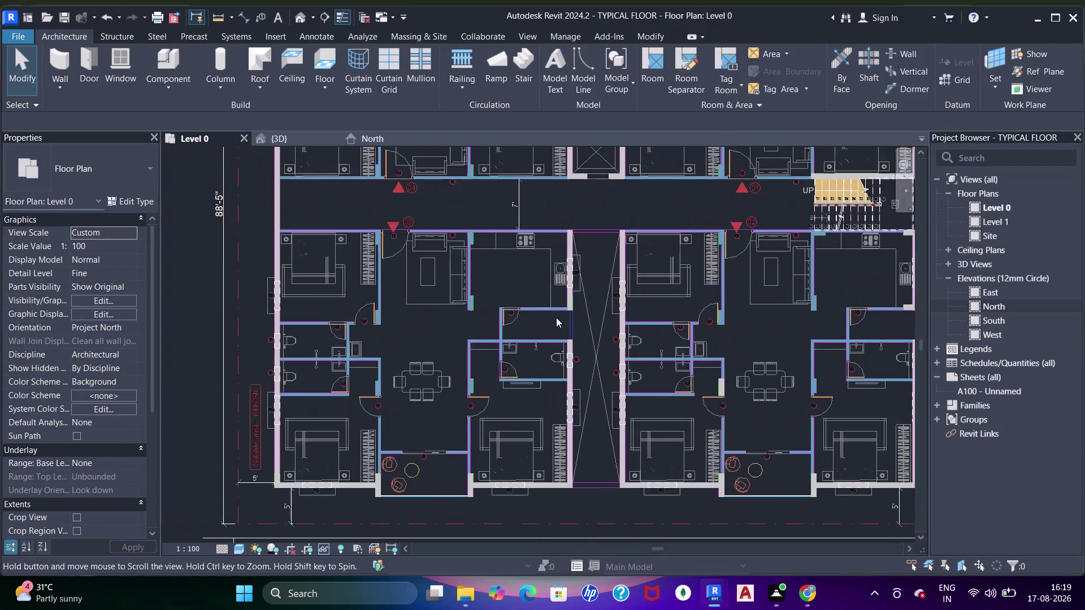
Start a Generic 1000mm toposolid boundary sketch on Level 0 for the strip below the typical floor.
scroll(down, 3)
middle_drag(544, 289, 551, 199)
middle_drag(490, 411, 525, 344)
scroll(up, 3)
middle_drag(518, 357, 560, 335)
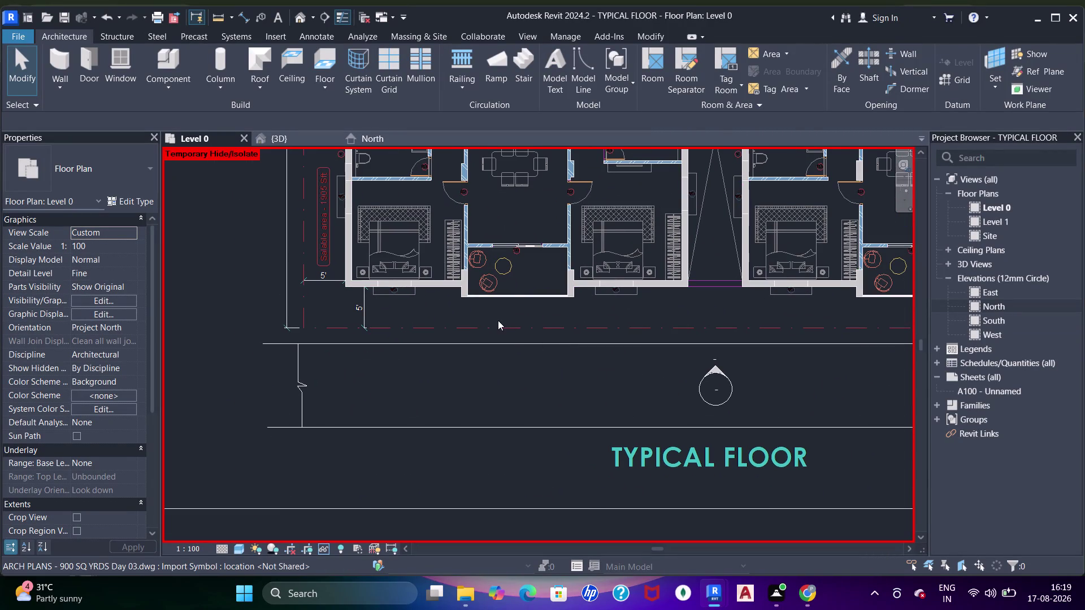
middle_drag(469, 303, 469, 320)
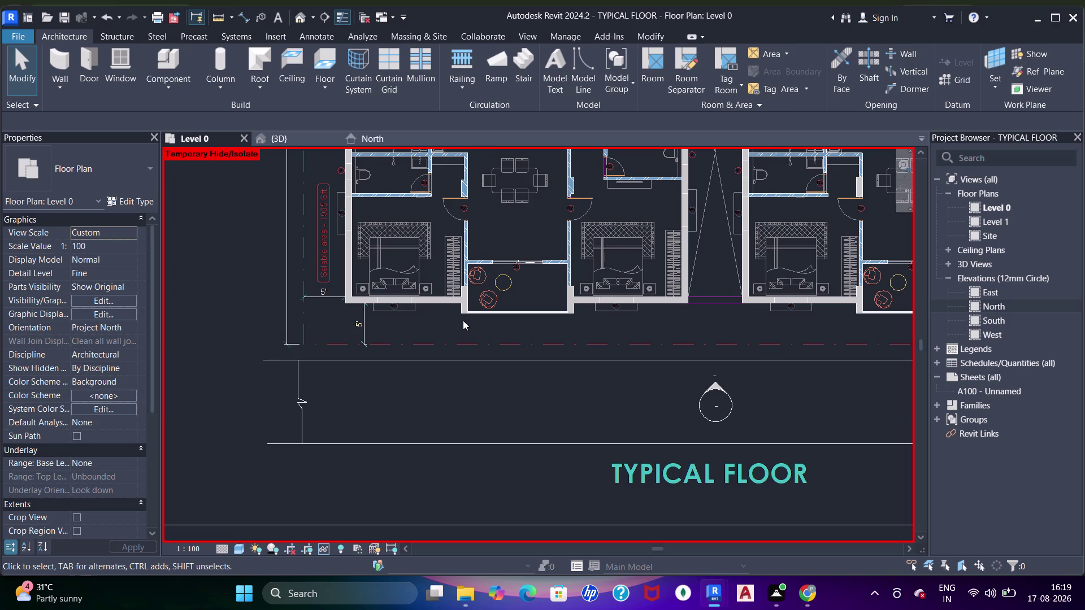
middle_drag(463, 320, 475, 314)
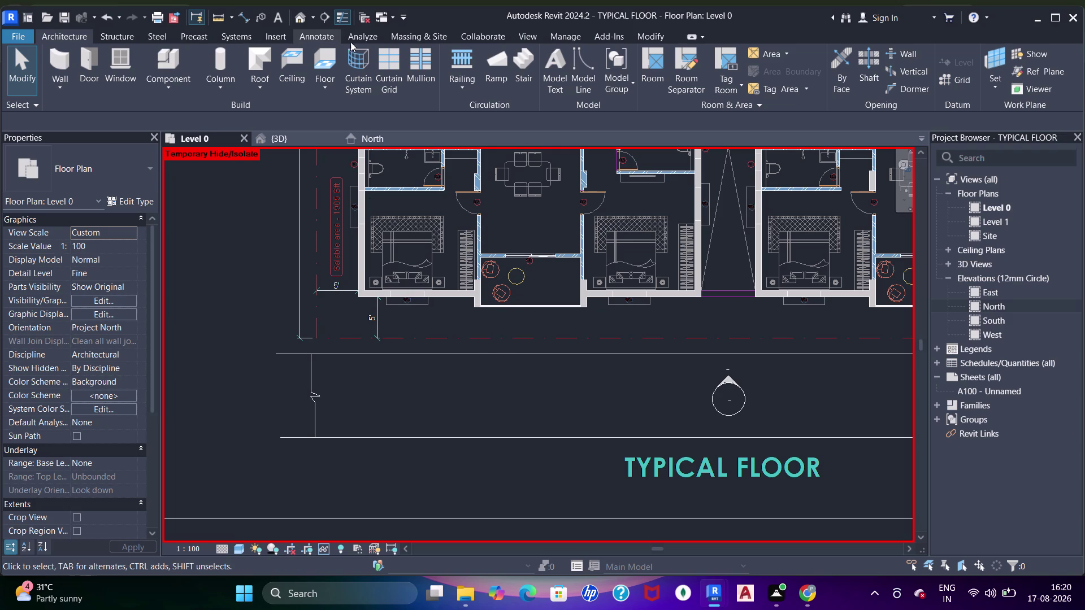
click(418, 37)
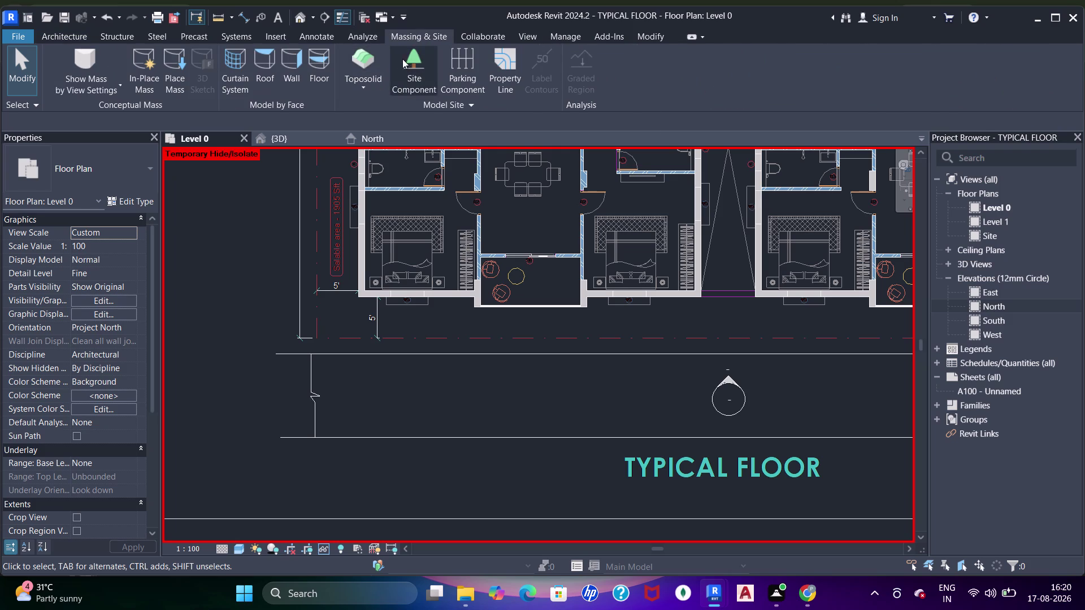
click(370, 61)
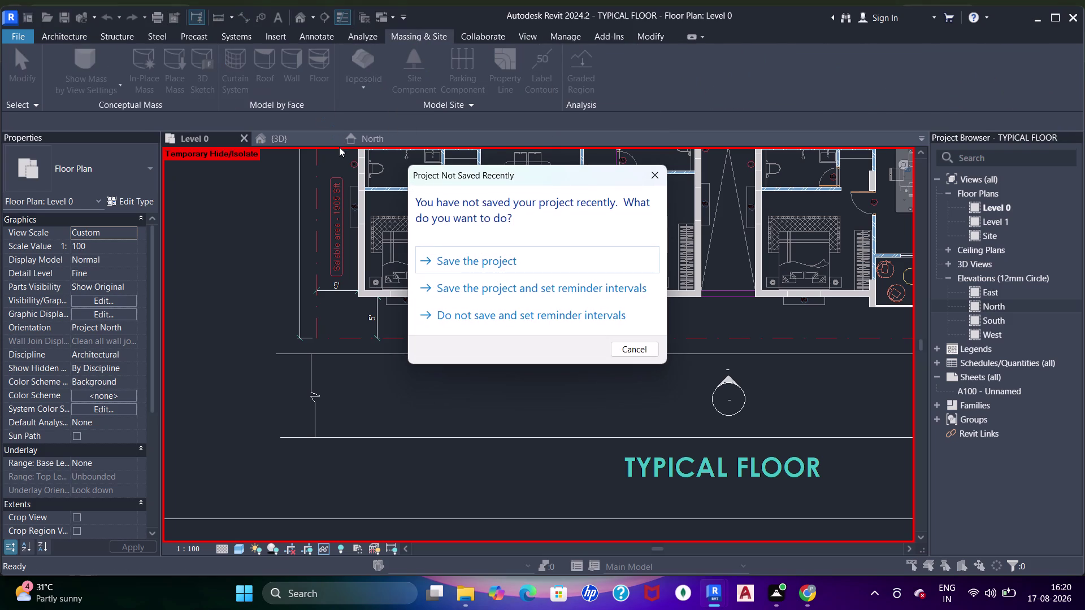
click(456, 266)
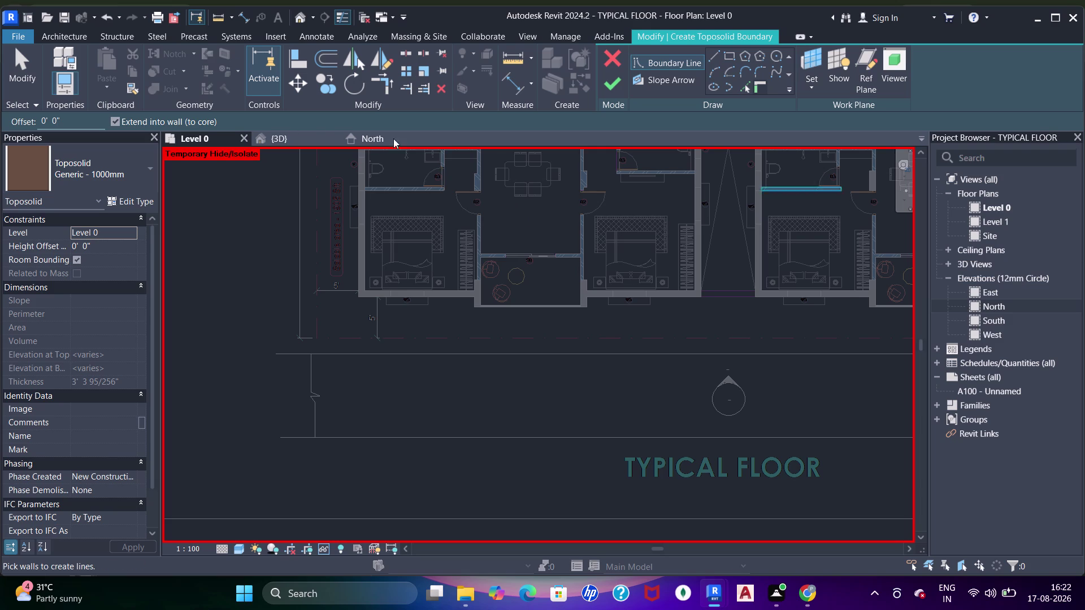
click(120, 195)
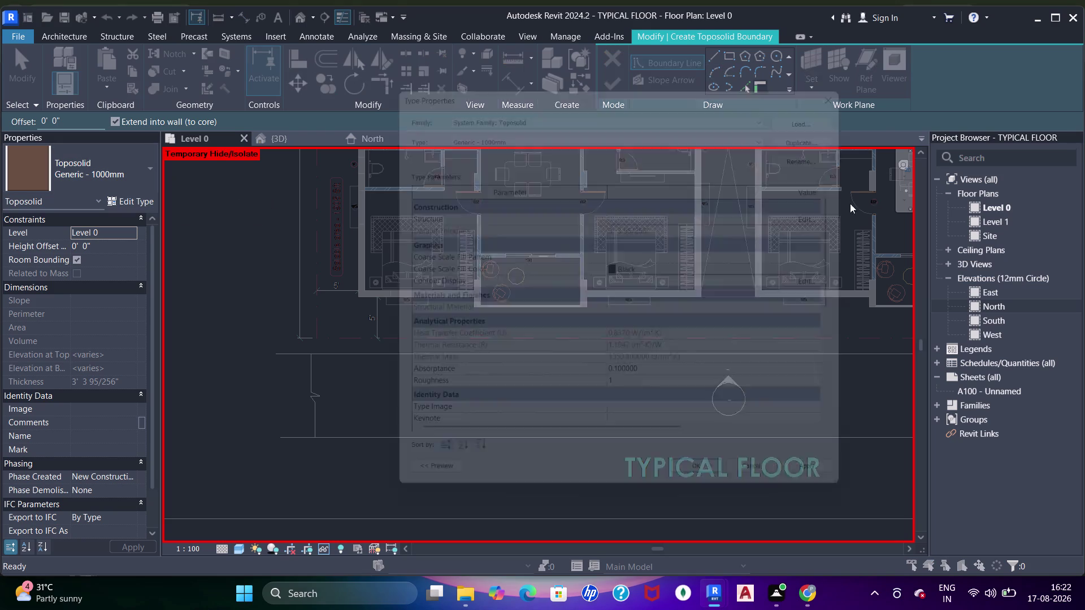
Set the toposolid Earth material's graphics shading colour to black.
drag(623, 262, 622, 268)
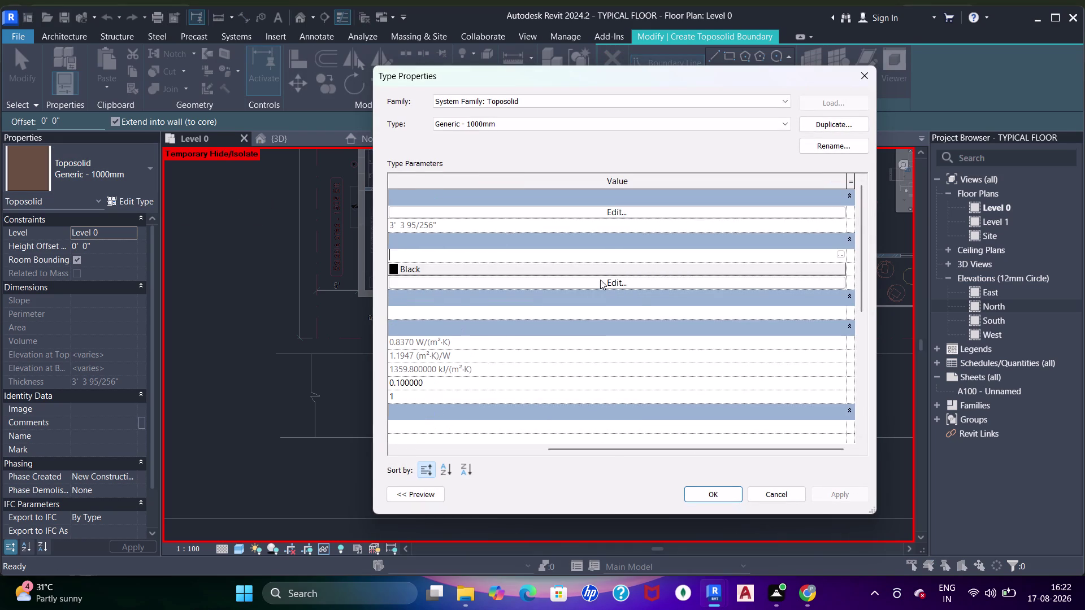
click(621, 213)
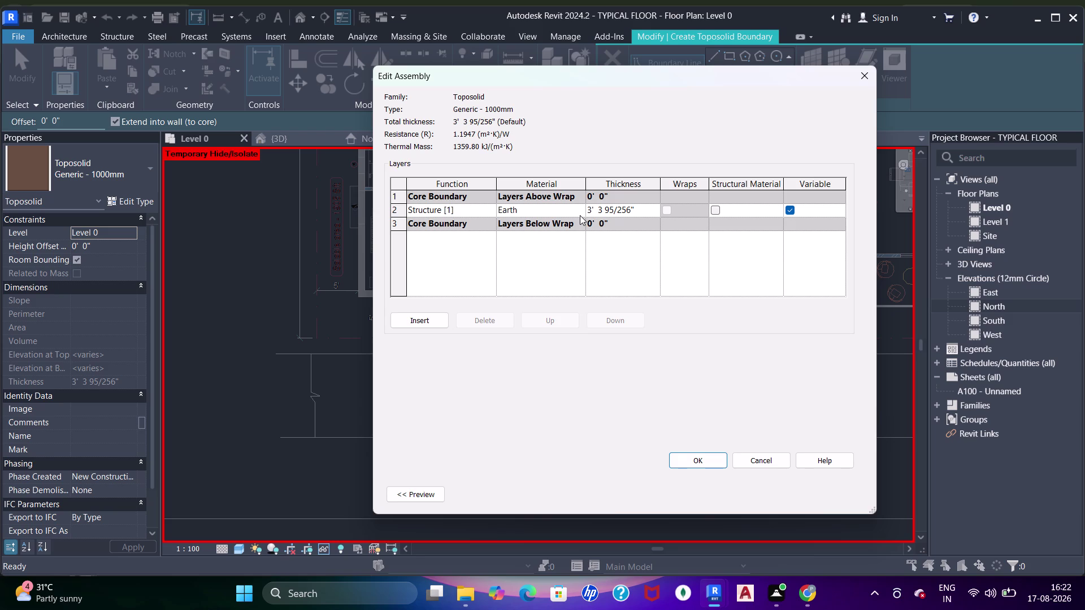
click(580, 215)
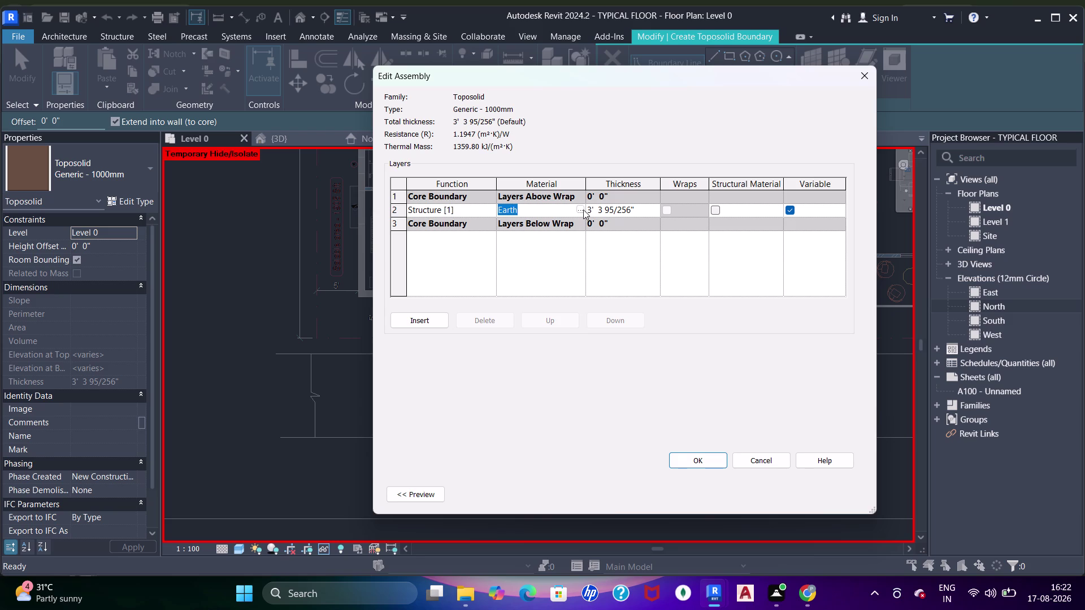
click(583, 210)
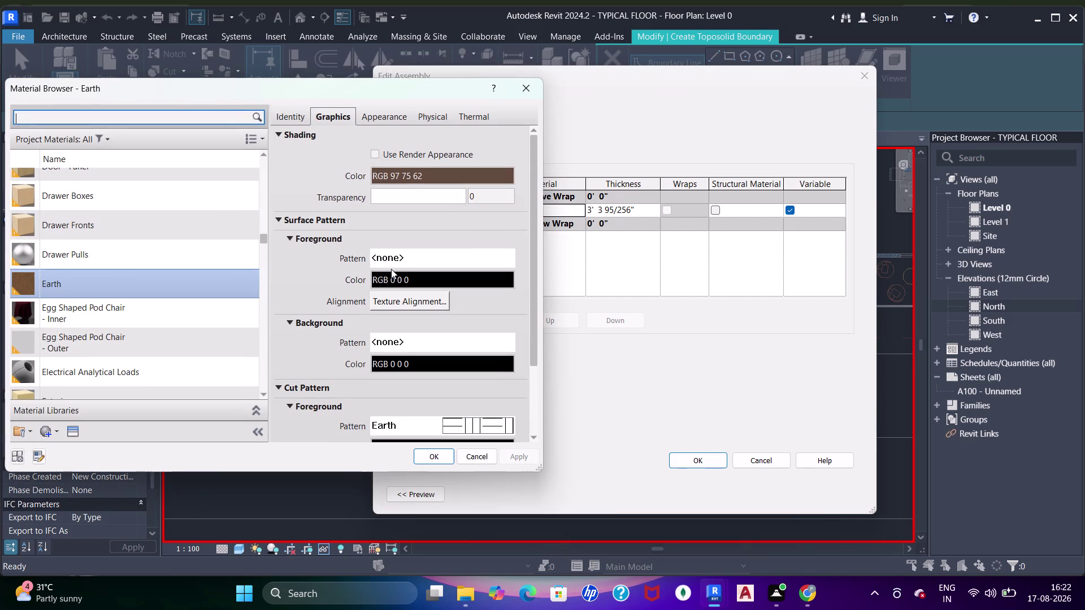
click(403, 177)
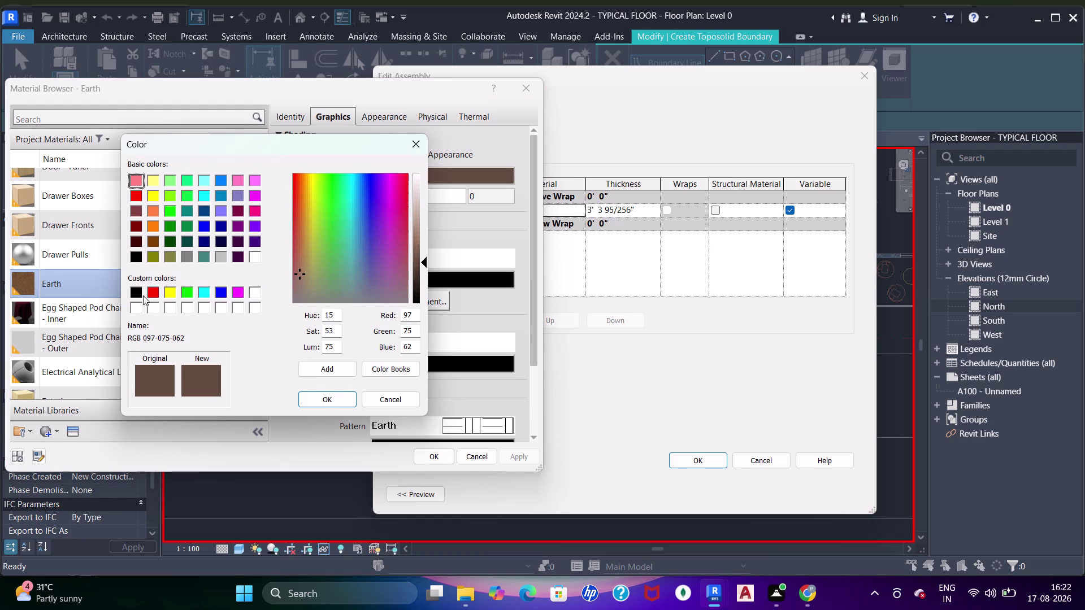
click(140, 292)
drag(320, 400, 317, 384)
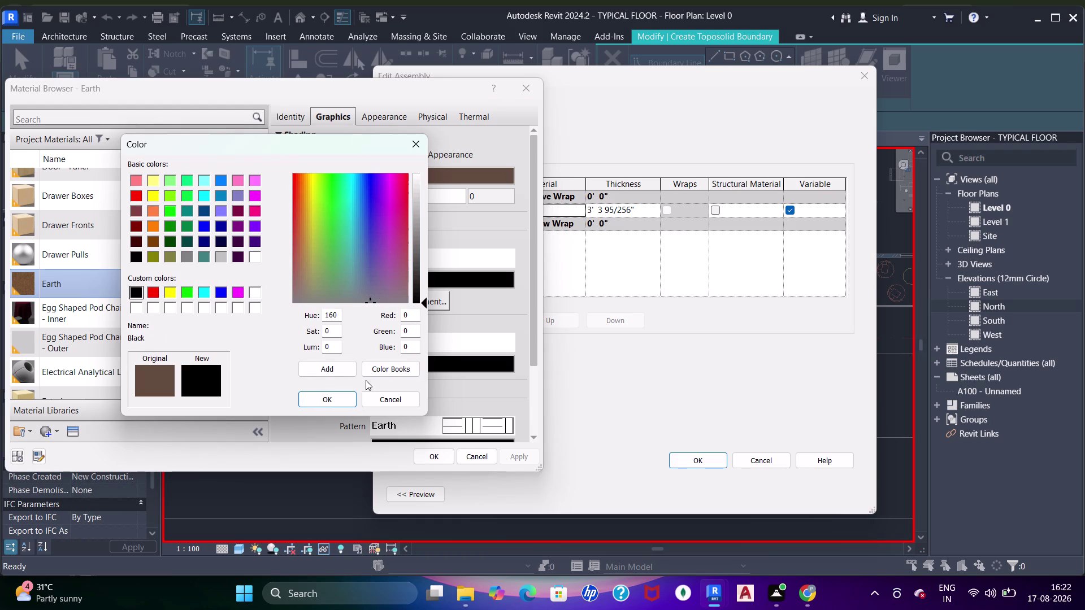
drag(344, 406, 345, 402)
scroll(down, 3)
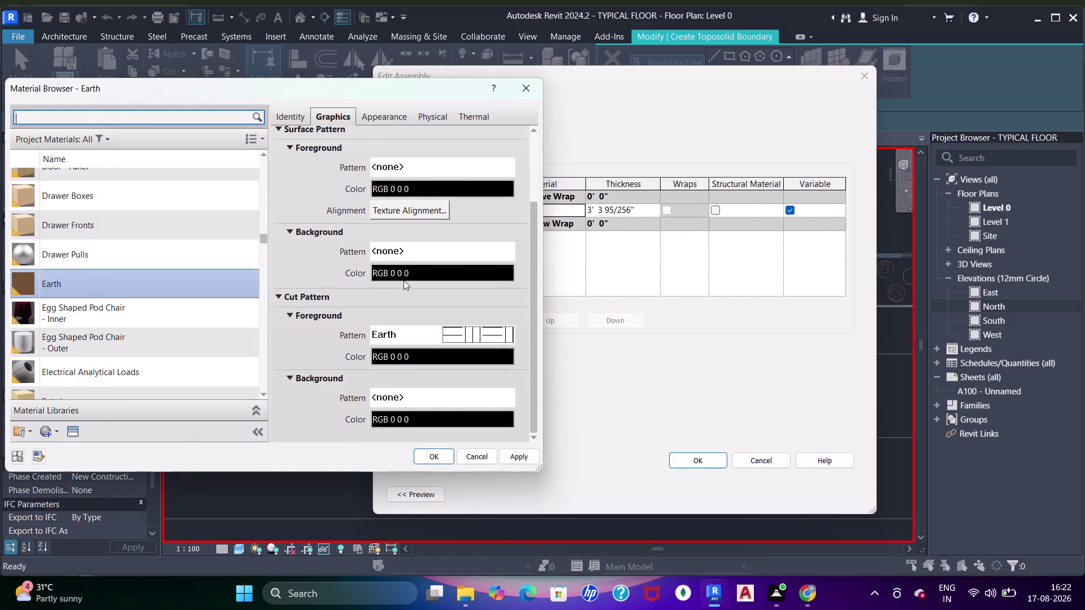
scroll(up, 3)
Set Earth's appearance colour to black and apply the changes through all dialogs.
click(391, 123)
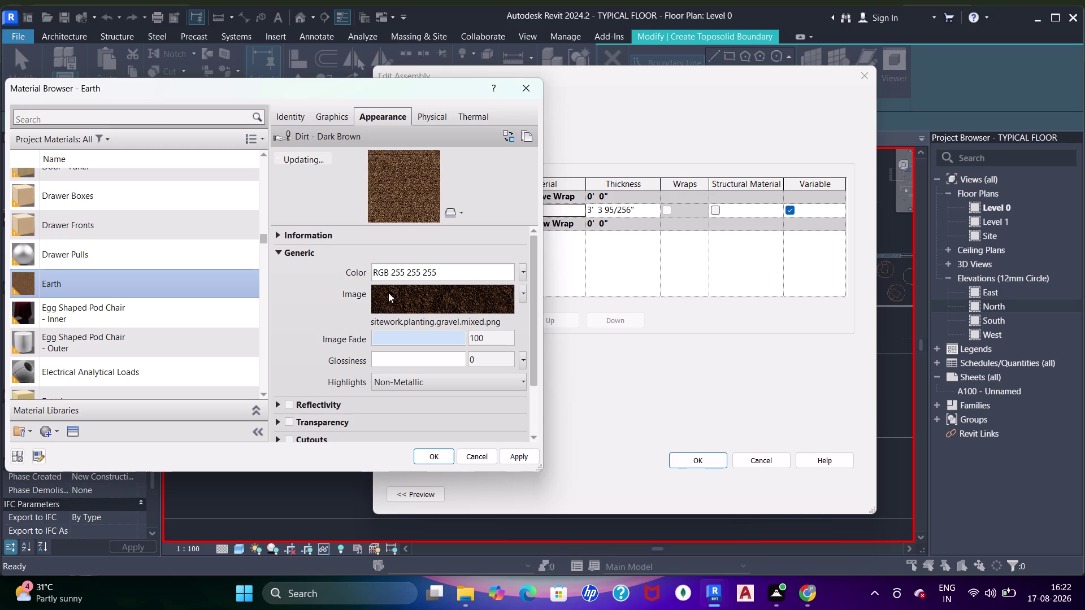
click(385, 277)
click(139, 291)
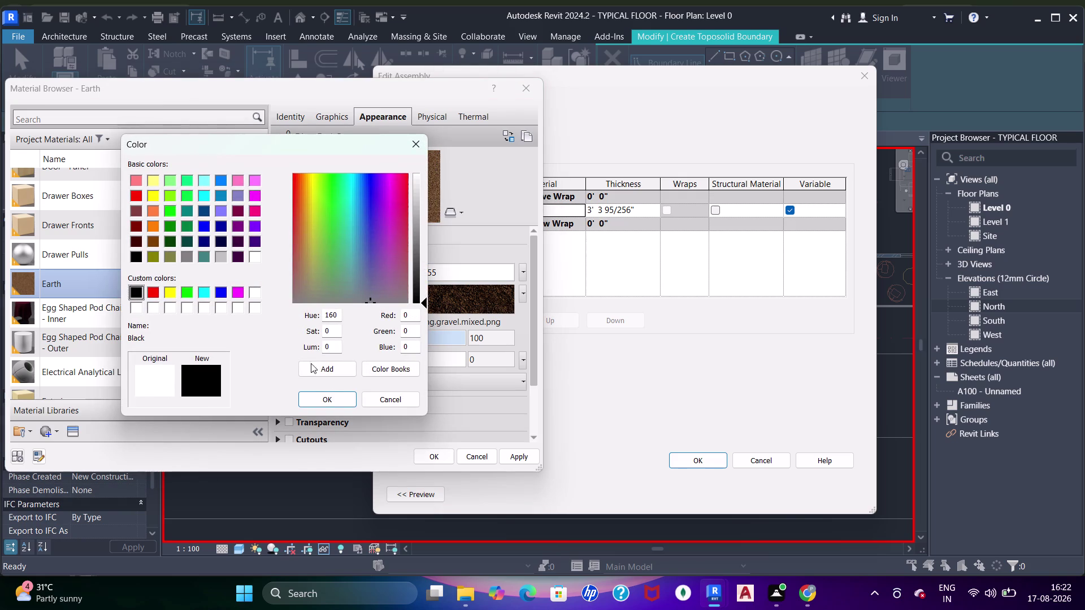
click(330, 400)
click(508, 457)
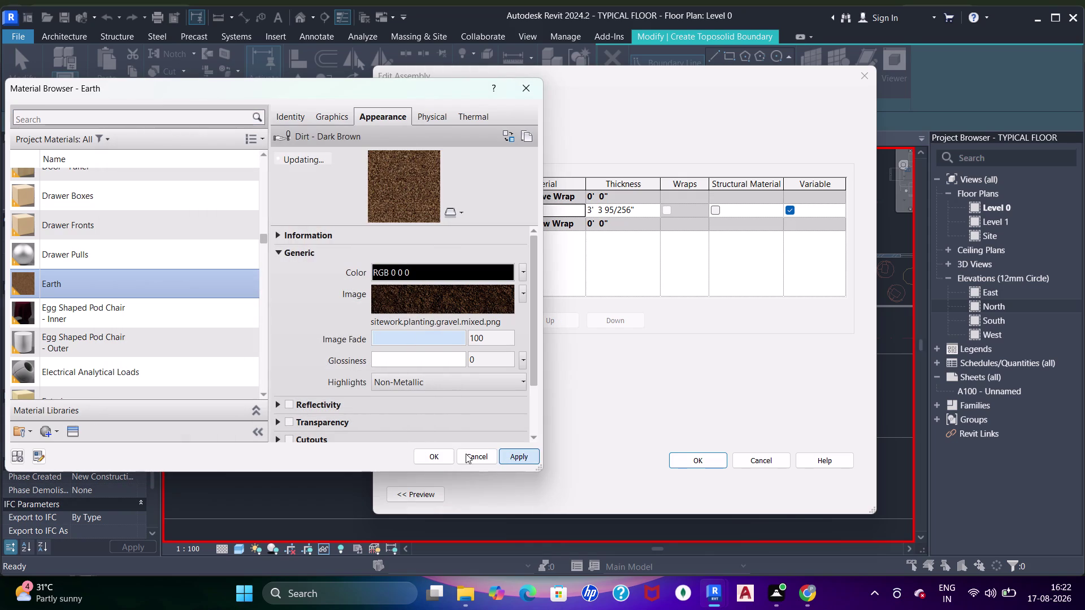
click(447, 457)
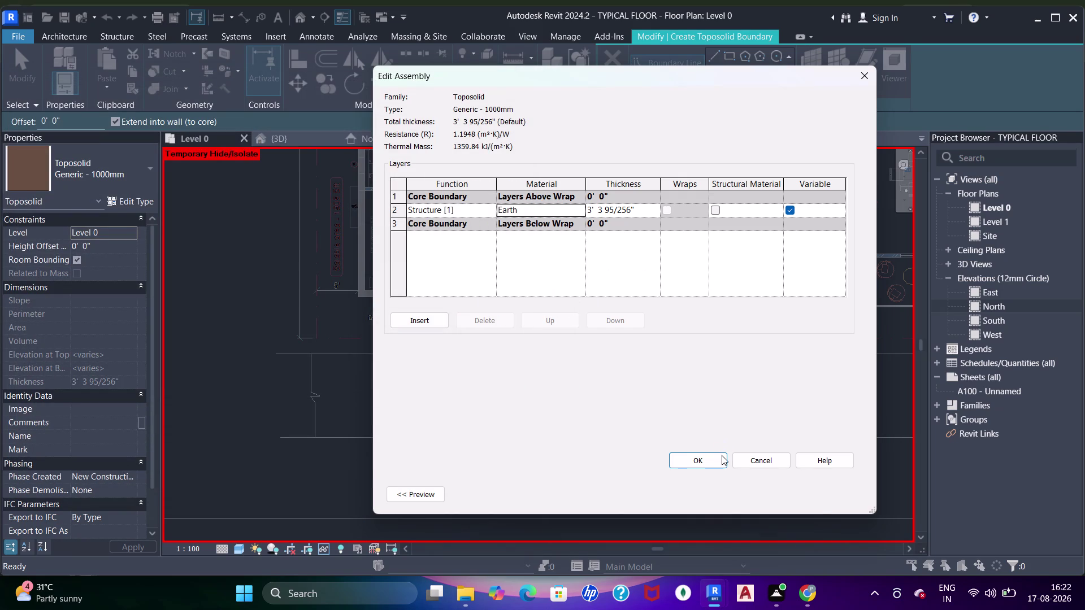
click(714, 461)
click(834, 497)
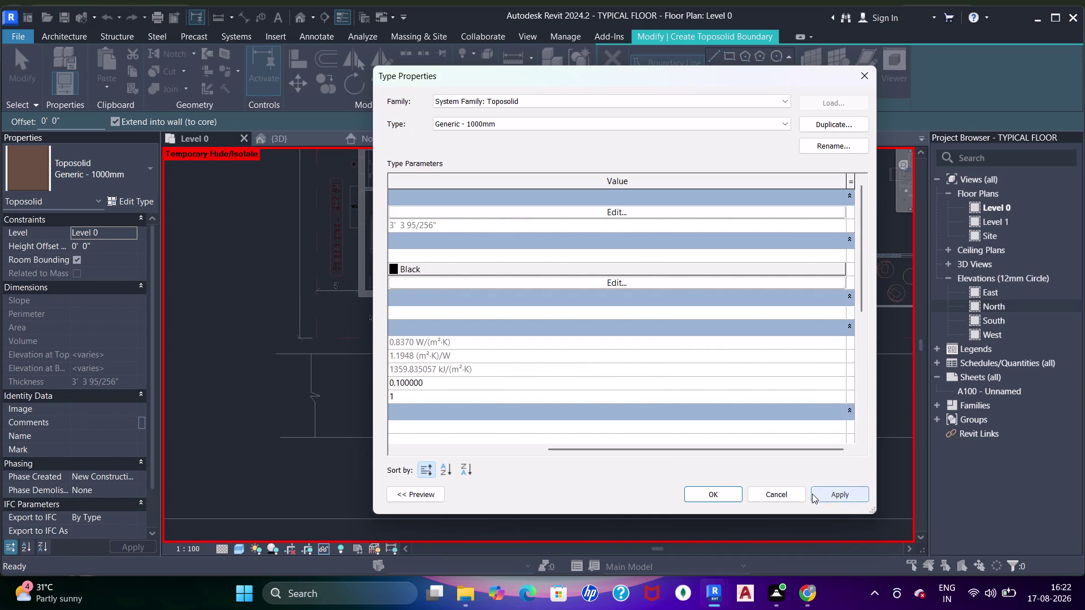
click(718, 494)
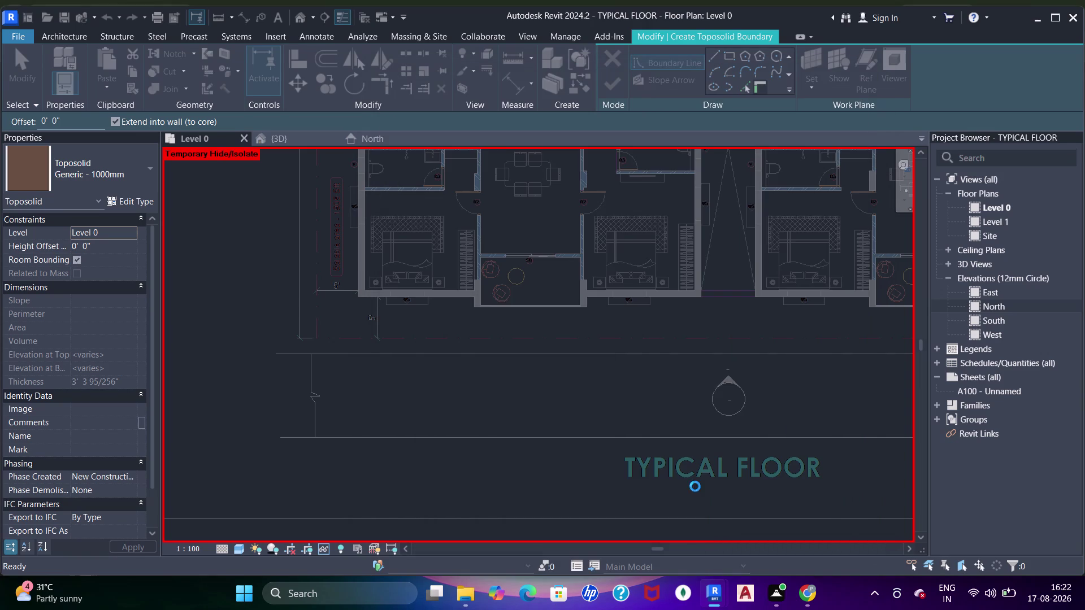
Sketch a rectangular road boundary spanning the strip below the typical floor plan.
scroll(down, 3)
click(725, 61)
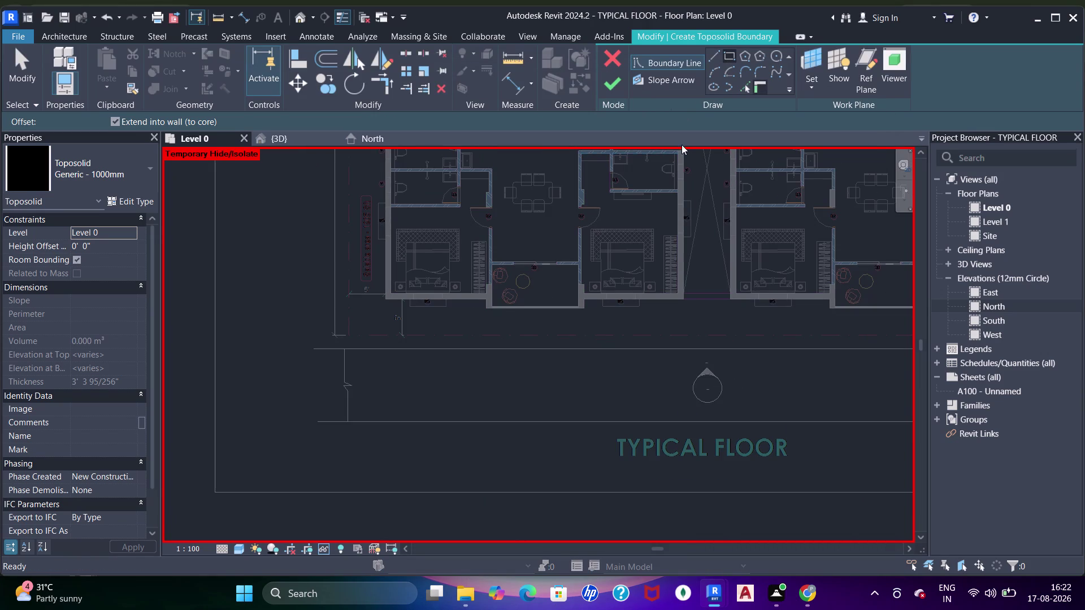
scroll(up, 3)
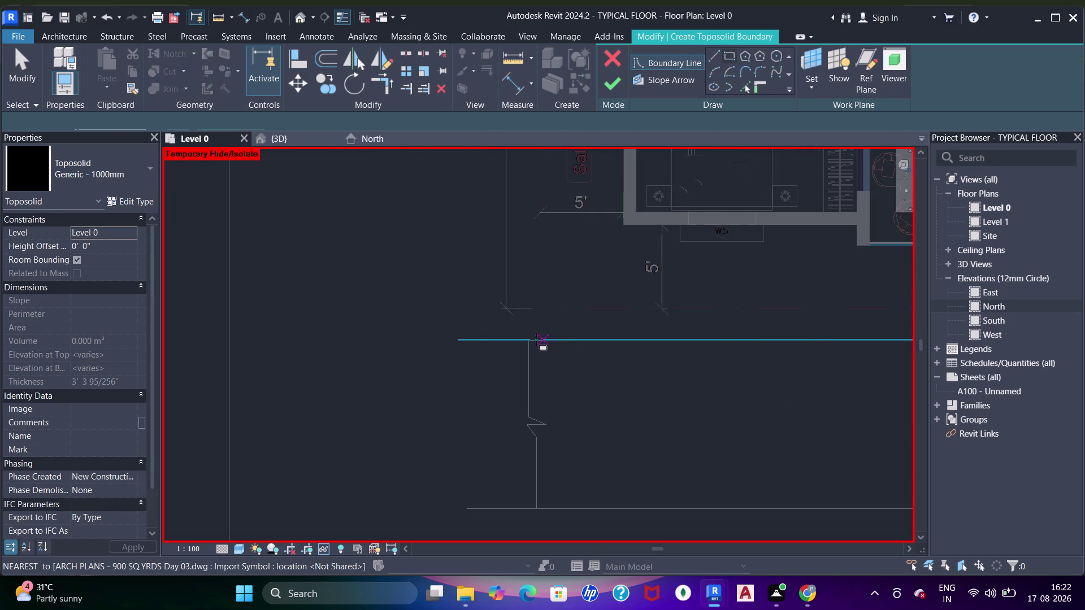
click(530, 342)
scroll(down, 3)
middle_drag(716, 354, 240, 351)
scroll(up, 3)
scroll(down, 3)
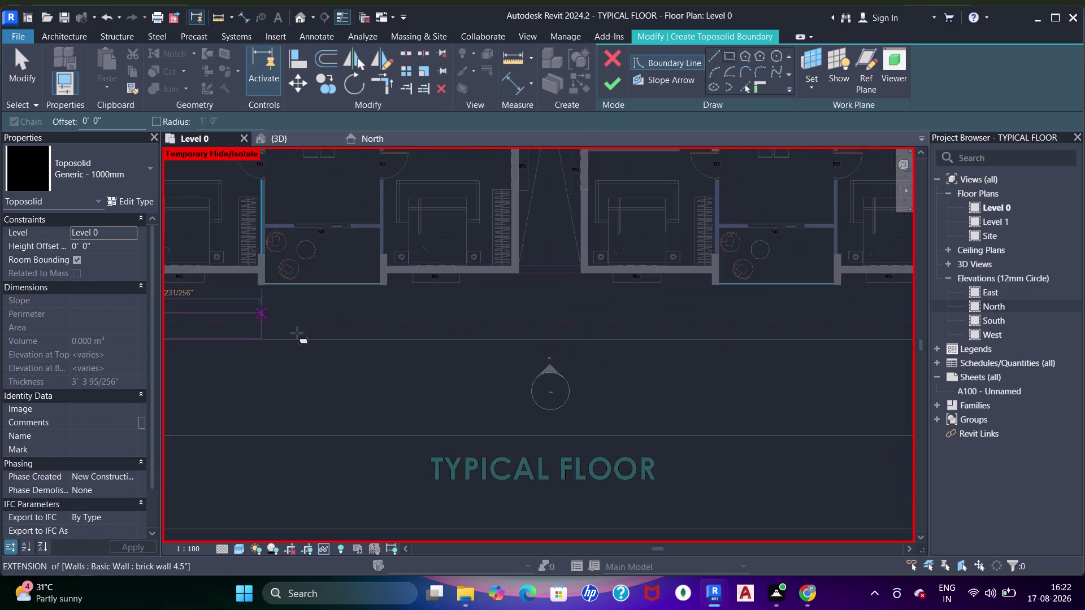
scroll(down, 3)
scroll(up, 3)
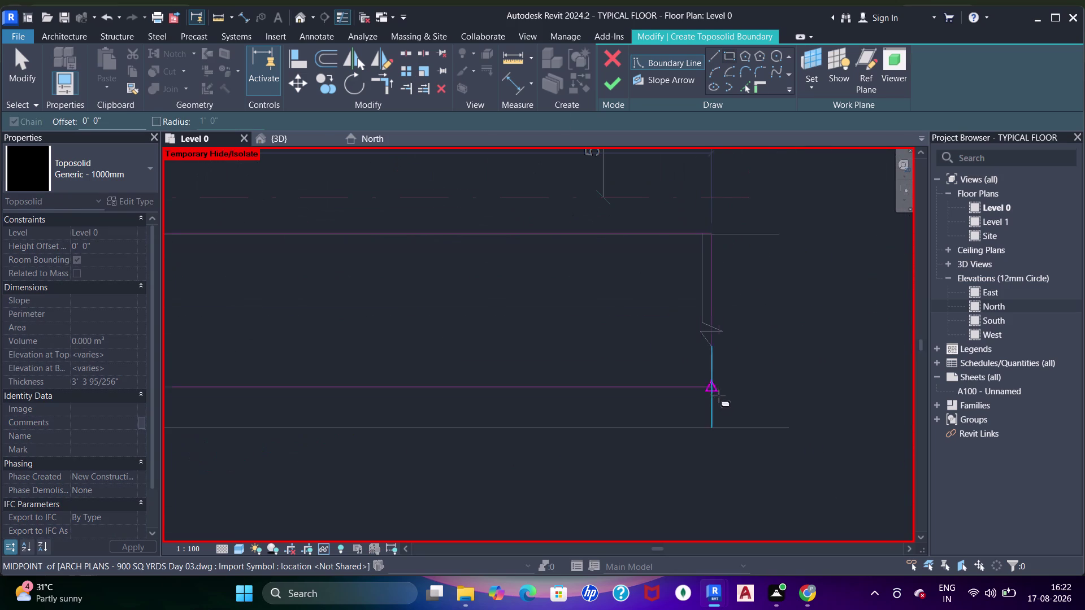
click(714, 426)
Check the drawn rectangle and finish the toposolid road sketch.
scroll(down, 3)
middle_drag(555, 355, 652, 382)
scroll(down, 3)
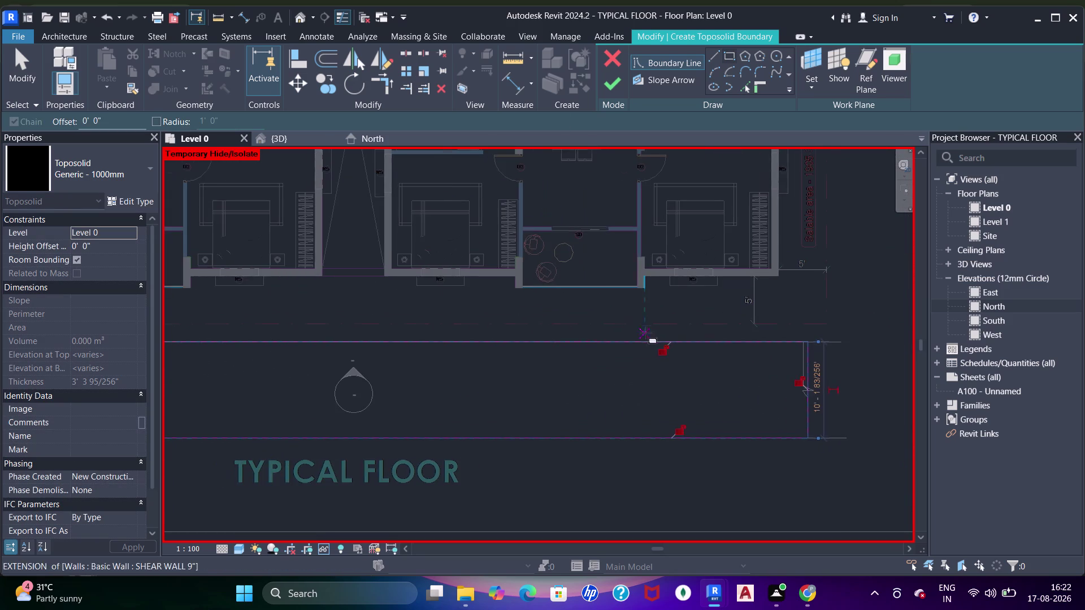
middle_drag(489, 331, 566, 353)
scroll(down, 3)
middle_drag(555, 326, 584, 331)
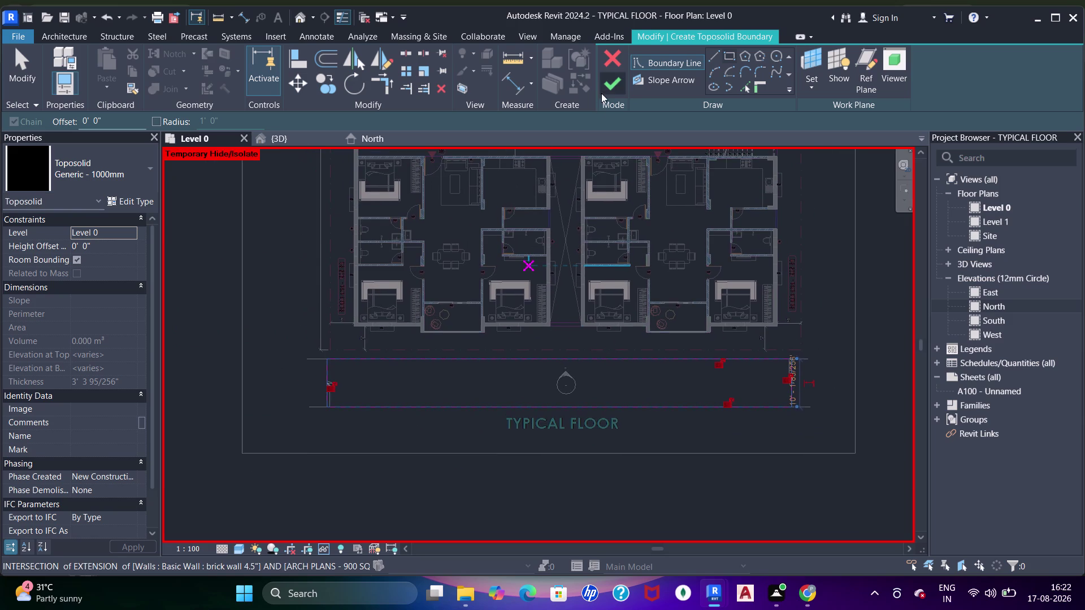
click(612, 85)
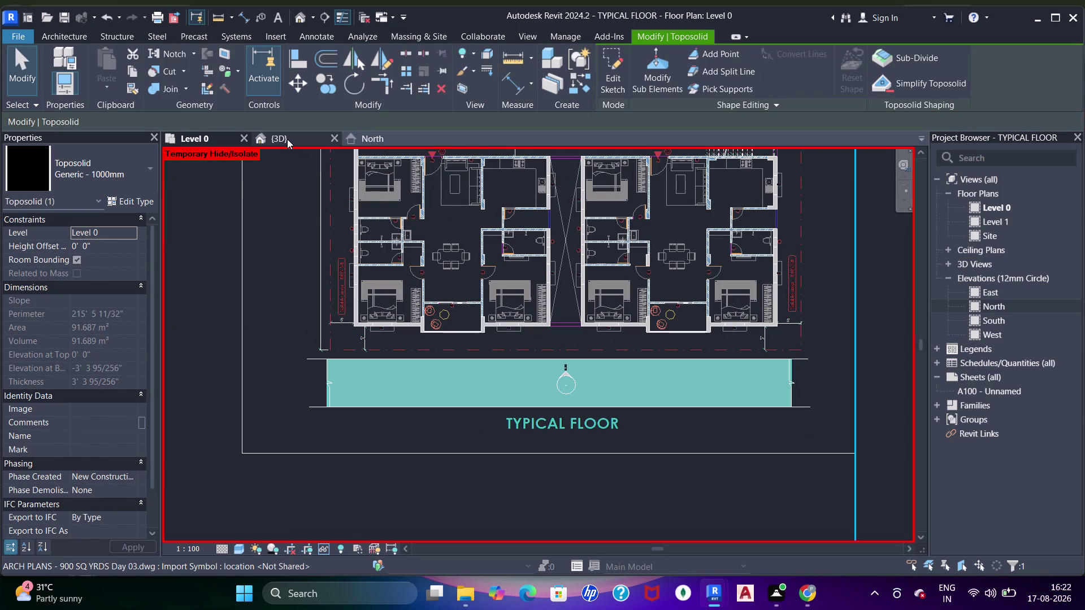
click(109, 204)
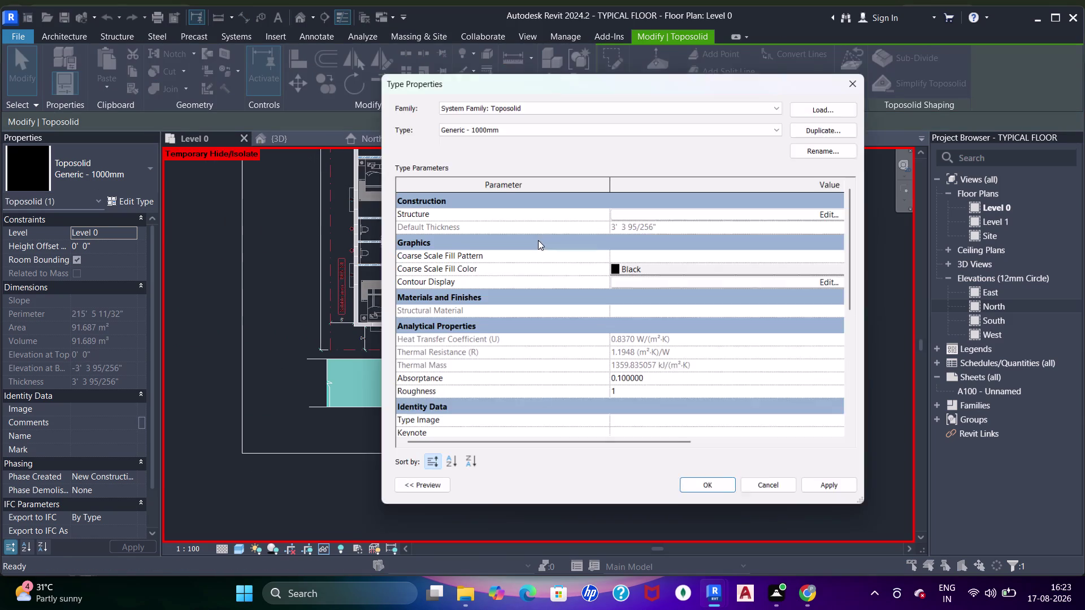
Set the road toposolid's structure layer thickness to 1' and switch to the {3D} view.
click(747, 211)
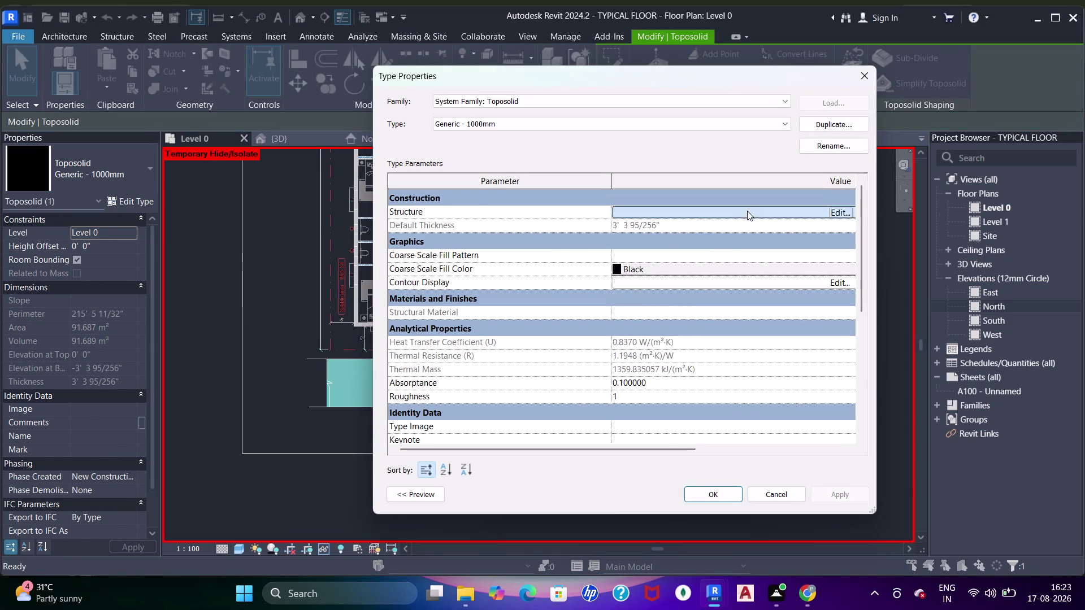
click(642, 212)
text(2)
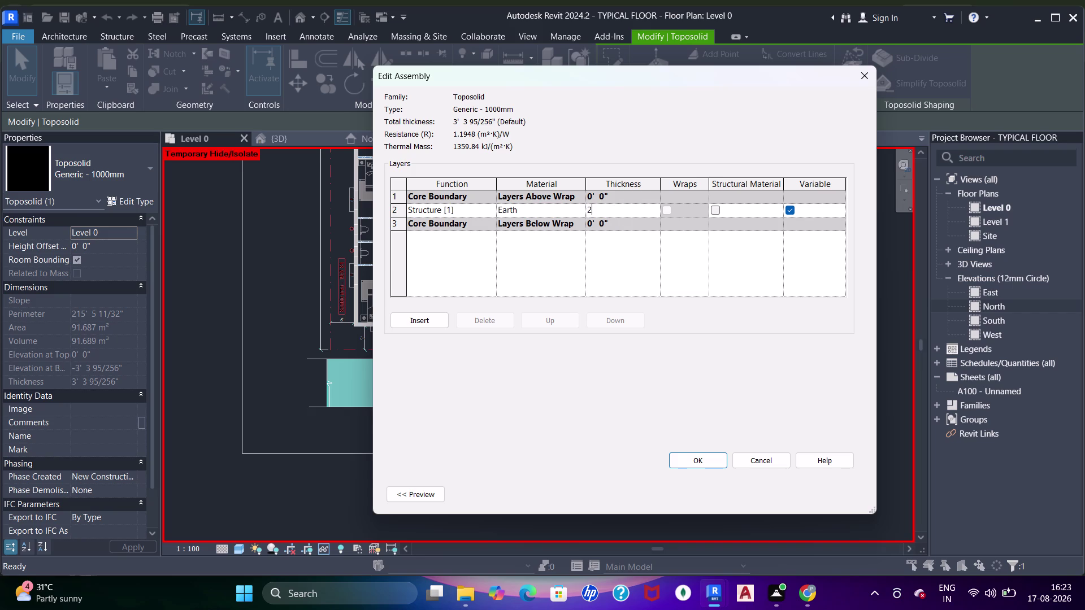
text(')
key(Return)
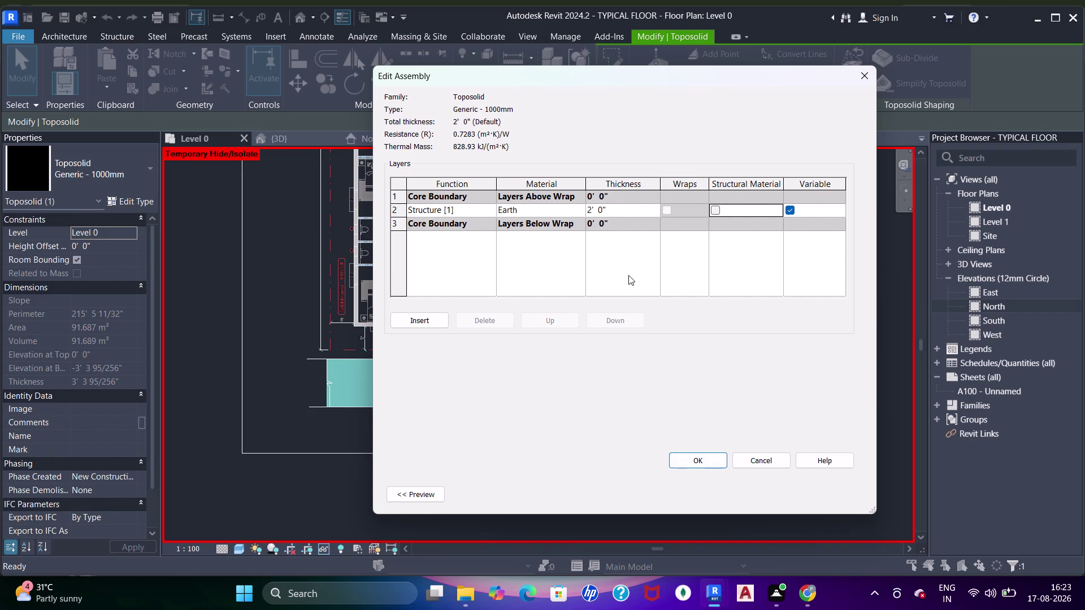
click(620, 214)
text(1')
key(Return)
click(695, 457)
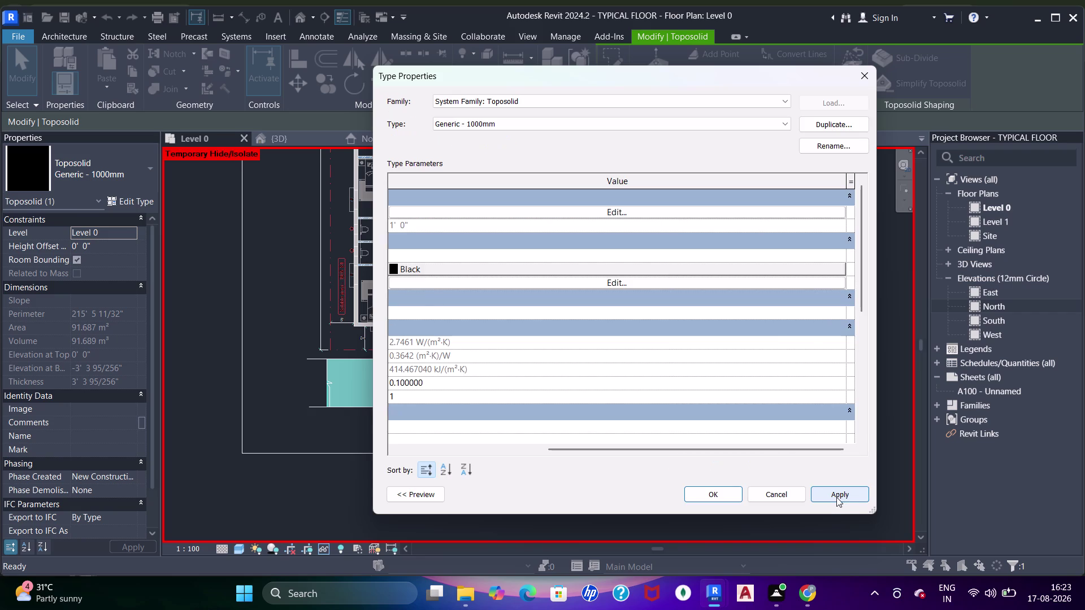
click(833, 490)
click(719, 491)
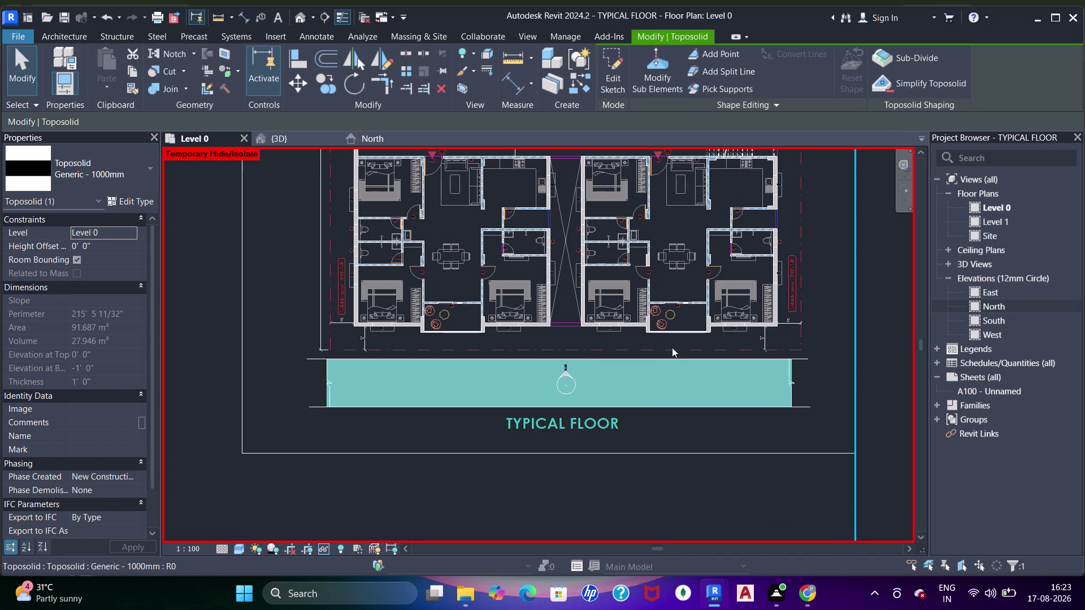
click(302, 139)
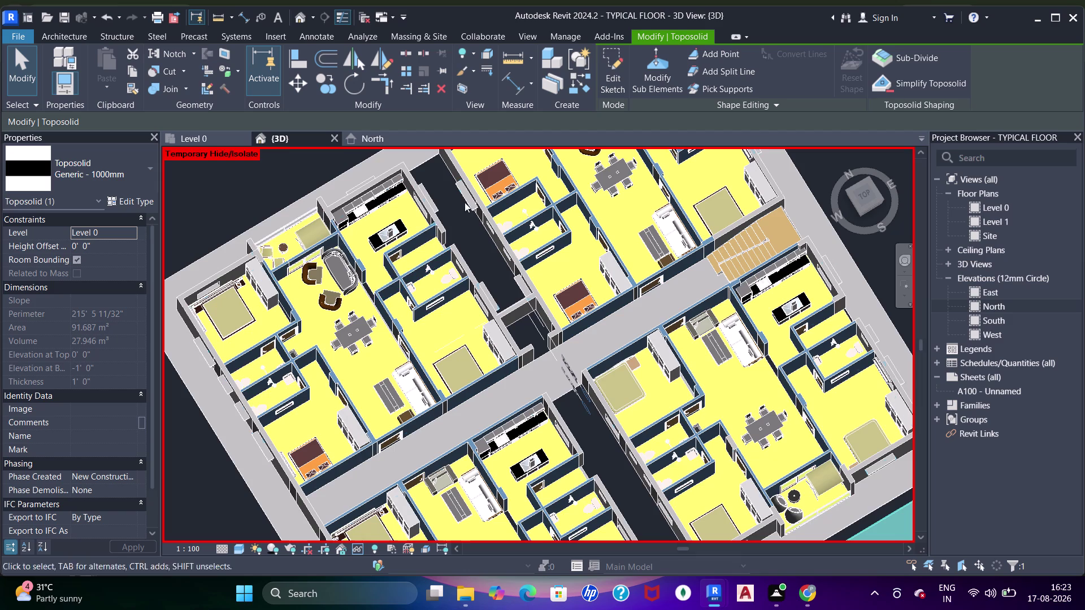
scroll(down, 3)
middle_drag(512, 341, 499, 246)
scroll(up, 3)
scroll(down, 3)
middle_drag(561, 359, 611, 258)
middle_drag(618, 391, 634, 291)
scroll(up, 3)
middle_drag(585, 425, 642, 302)
key(Escape)
middle_drag(623, 344, 577, 420)
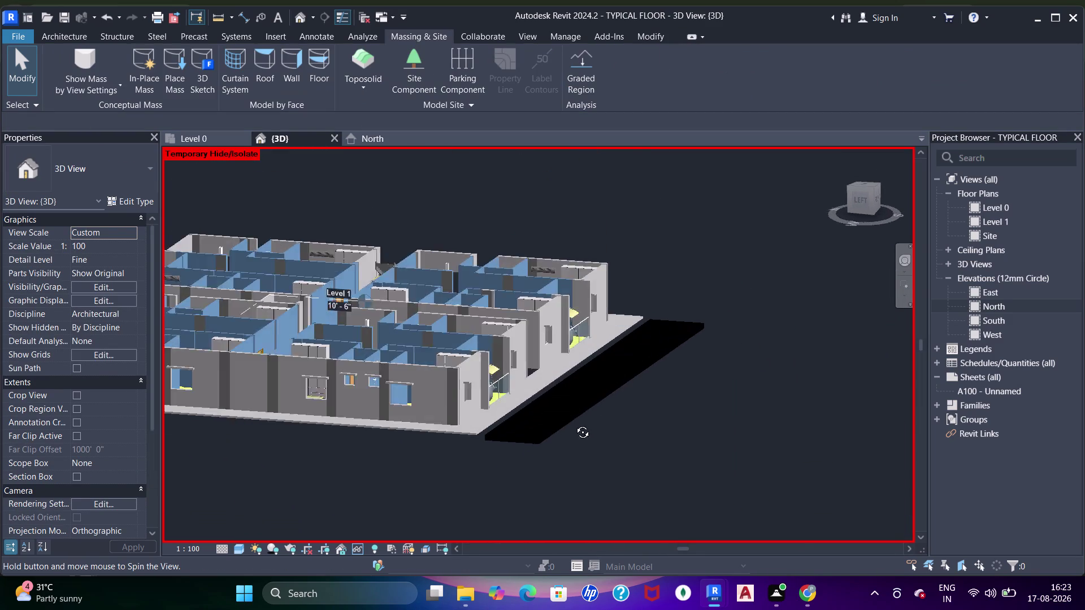
middle_drag(576, 420, 569, 437)
scroll(up, 3)
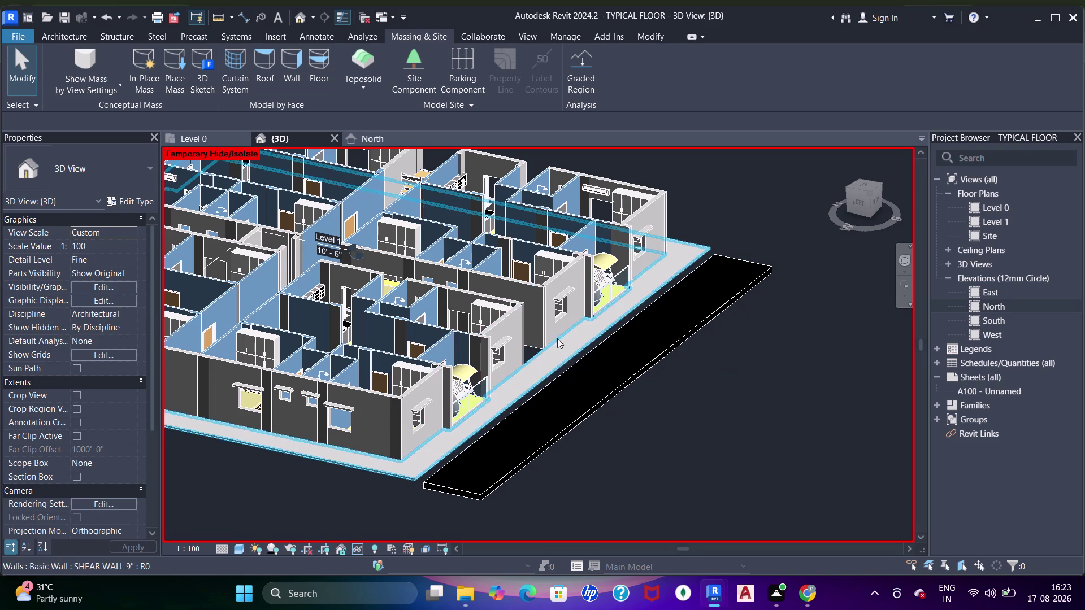
scroll(down, 3)
middle_drag(522, 380, 391, 356)
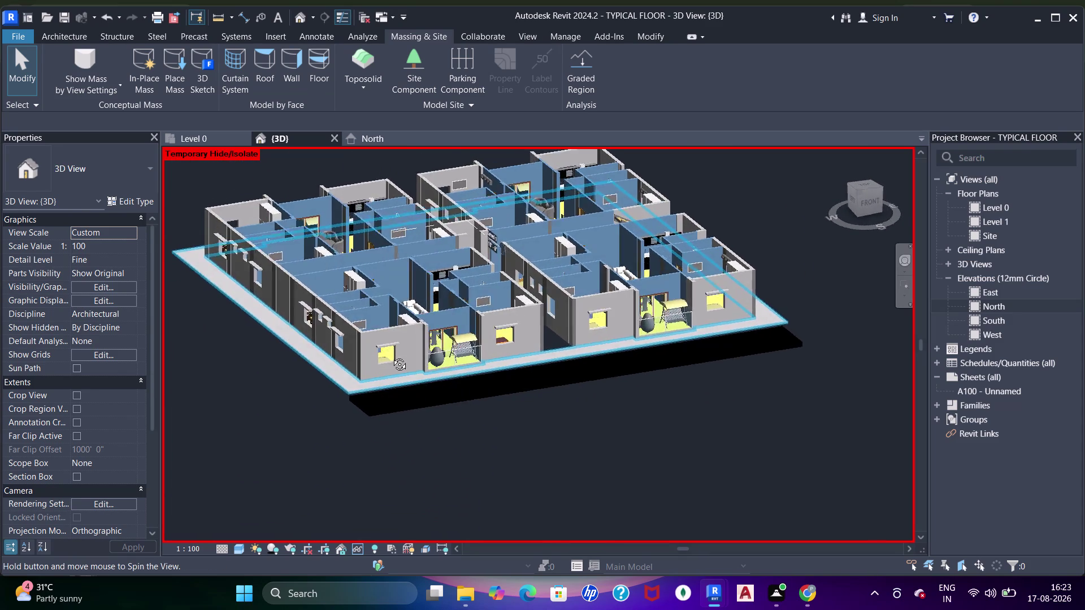
middle_drag(392, 356, 388, 356)
middle_drag(418, 402, 530, 409)
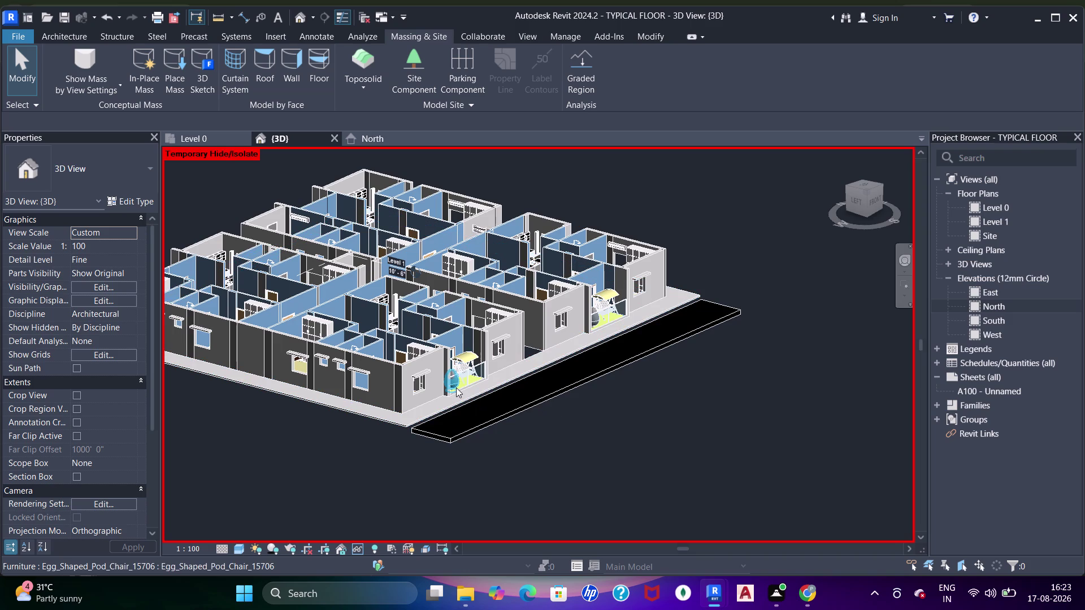
middle_drag(464, 364, 449, 404)
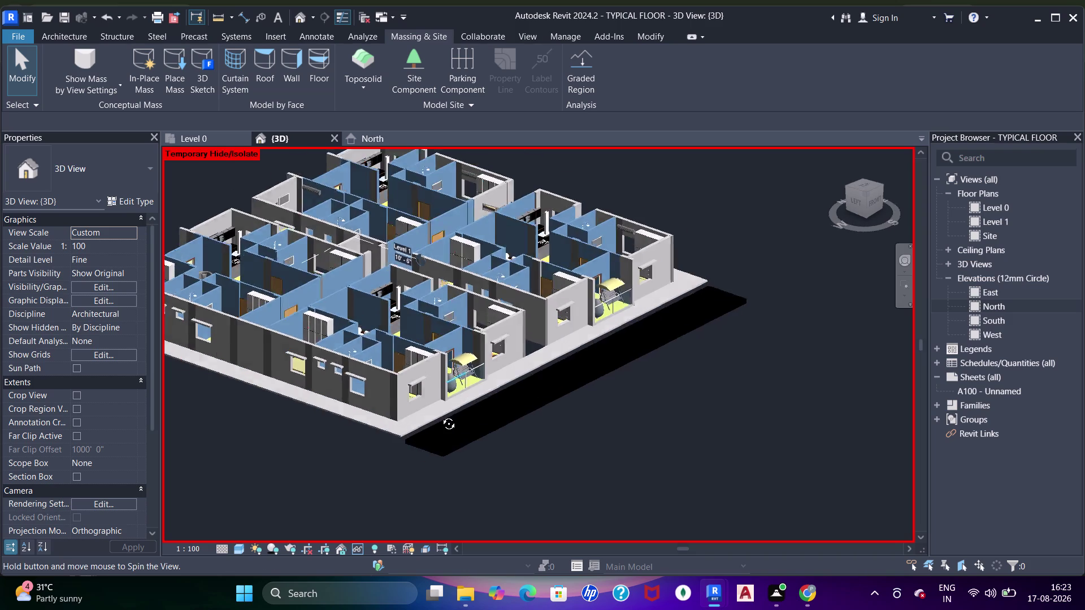
middle_drag(449, 404, 431, 431)
middle_drag(535, 309, 533, 335)
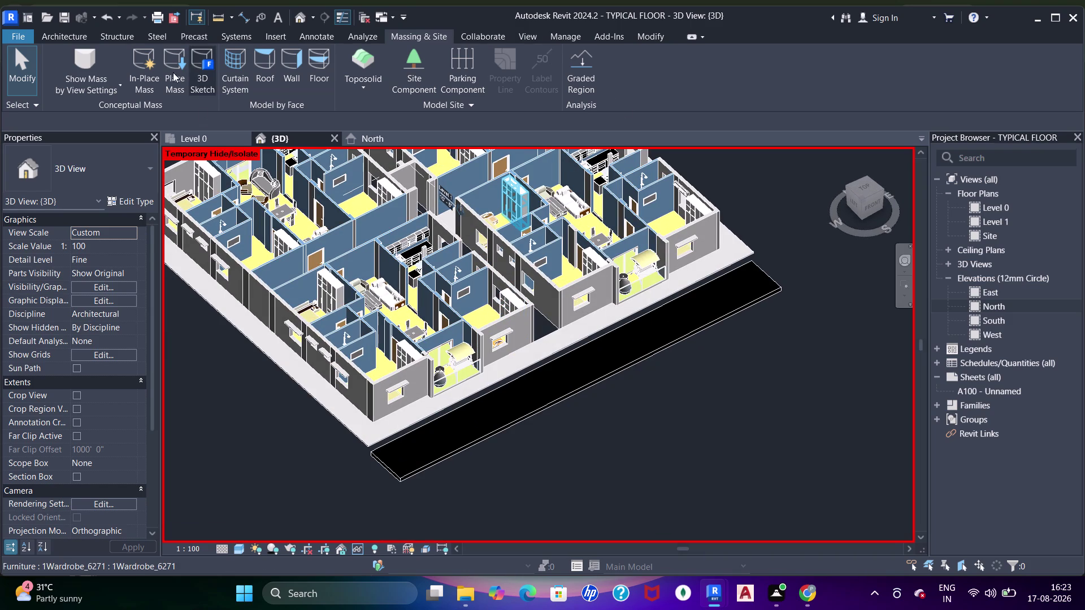
click(47, 39)
click(165, 59)
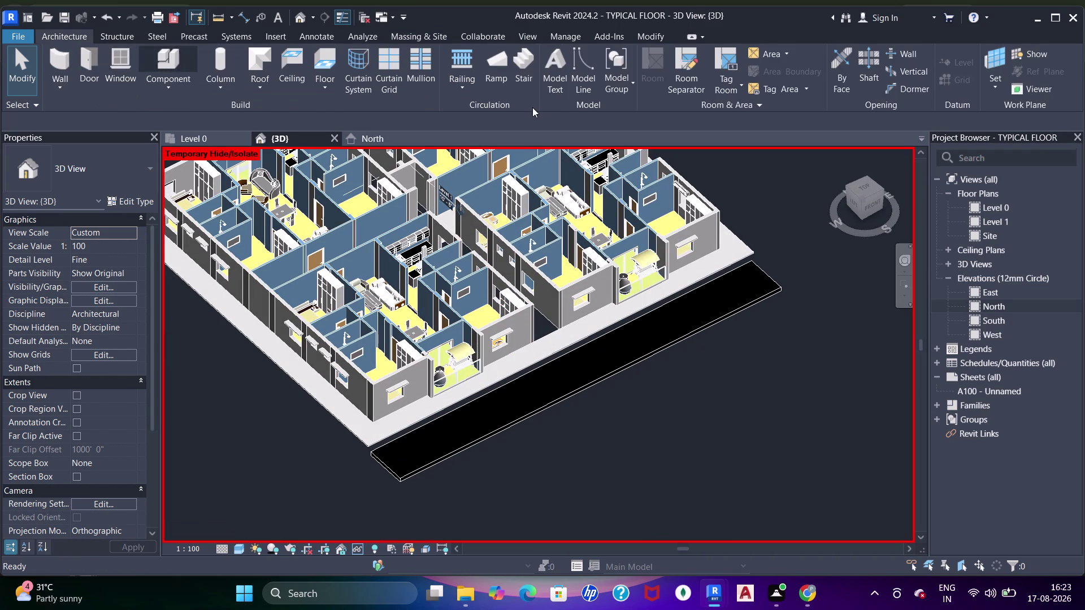
click(611, 64)
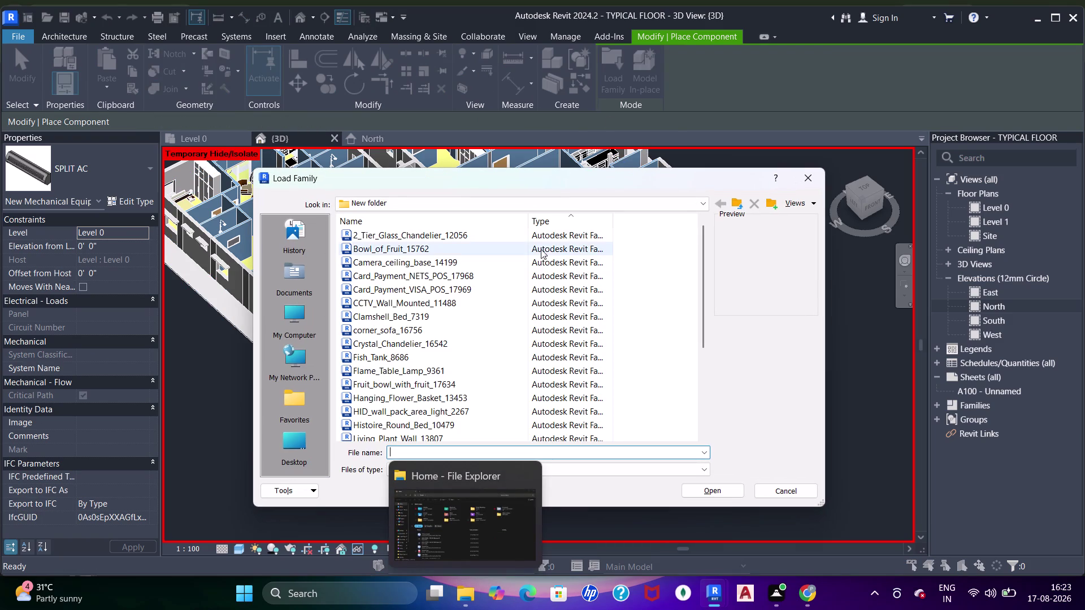
Browse from the C: drive through ProgramData > Autodesk > RVT 2024 to the Libraries folder.
scroll(up, 3)
scroll(down, 3)
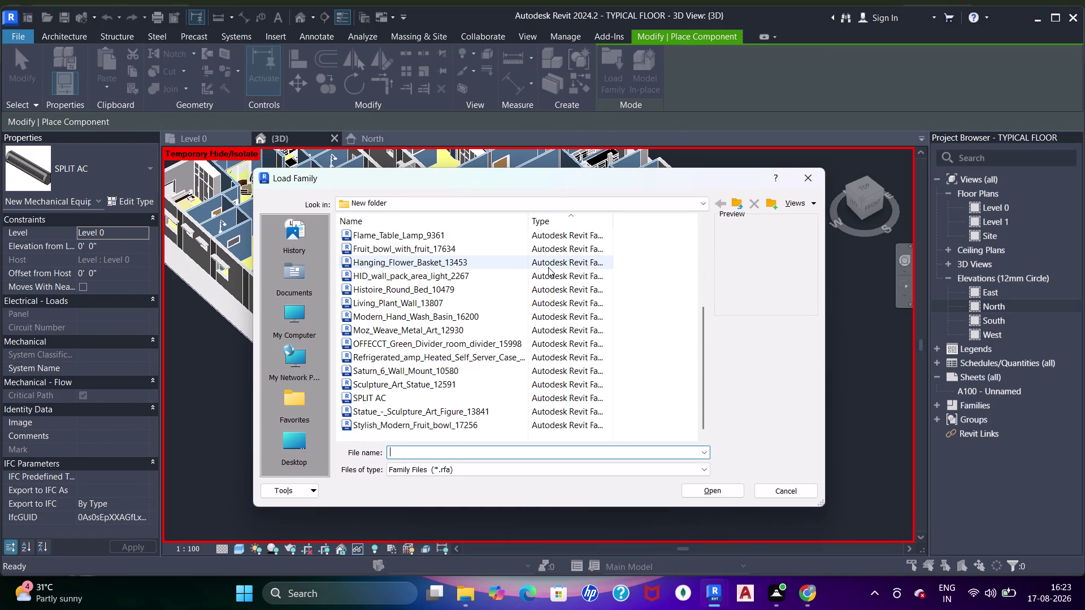
click(731, 200)
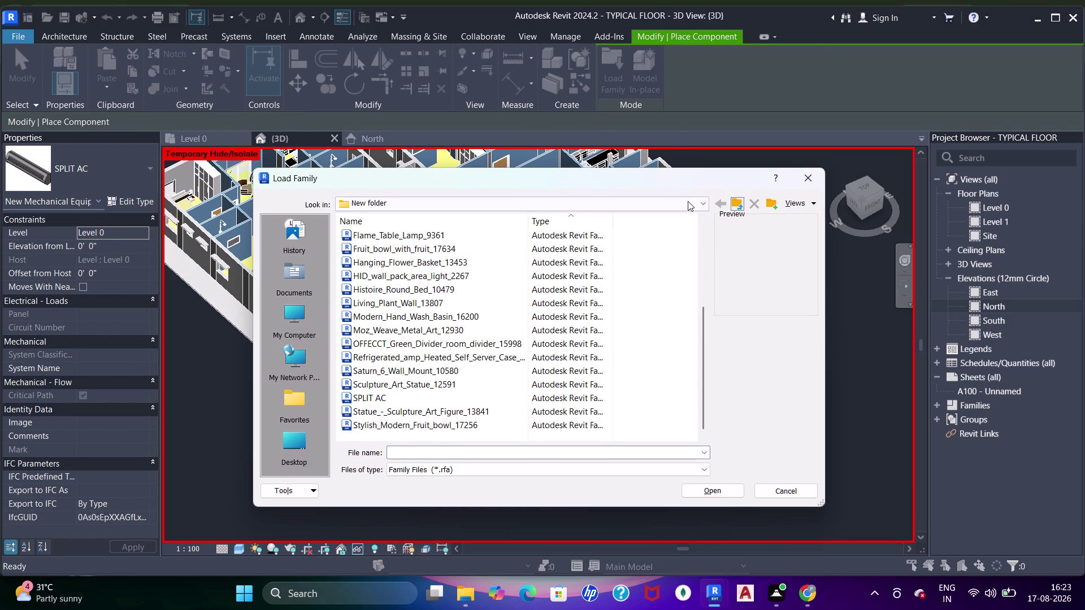
click(687, 201)
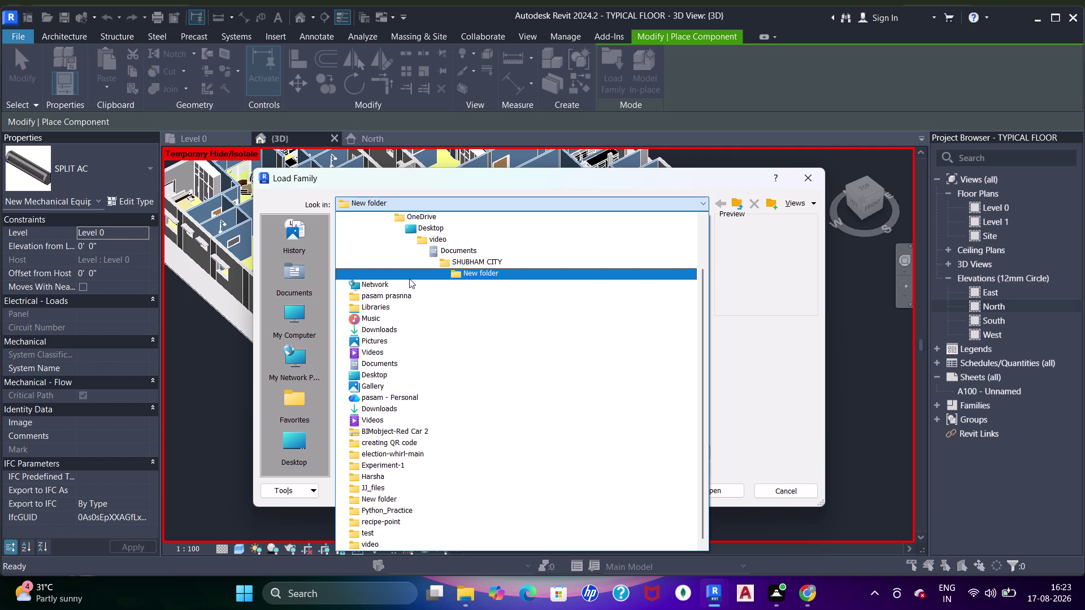
scroll(up, 3)
scroll(up, 3)
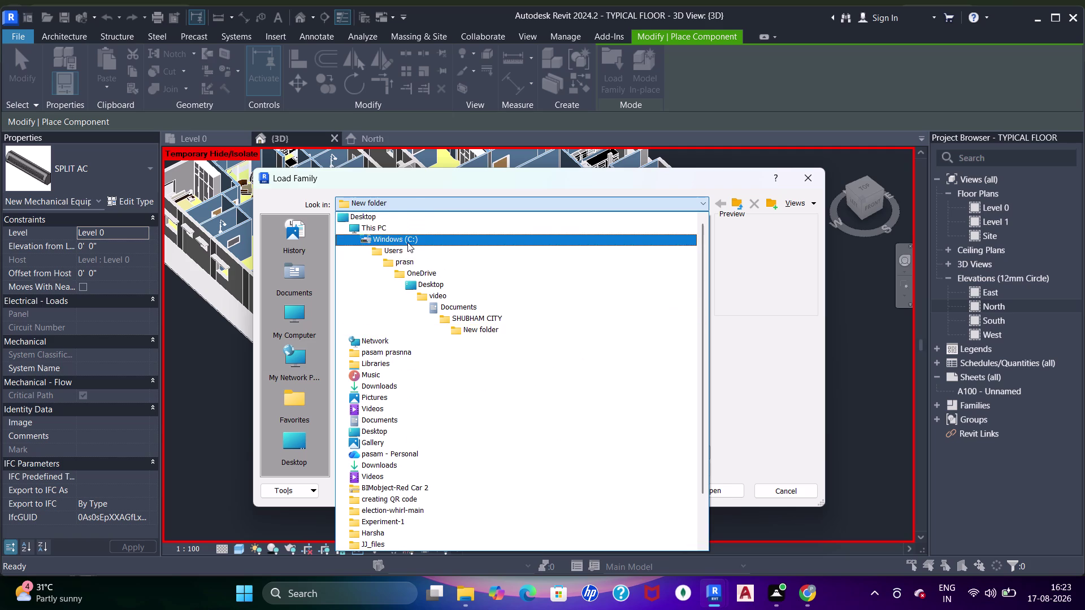
click(408, 242)
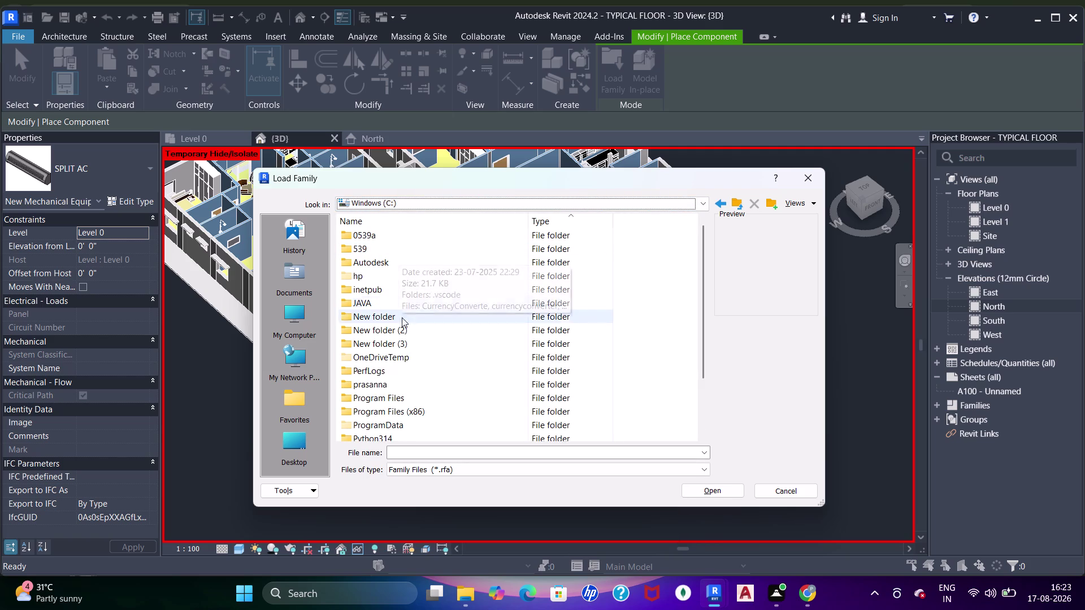
scroll(down, 3)
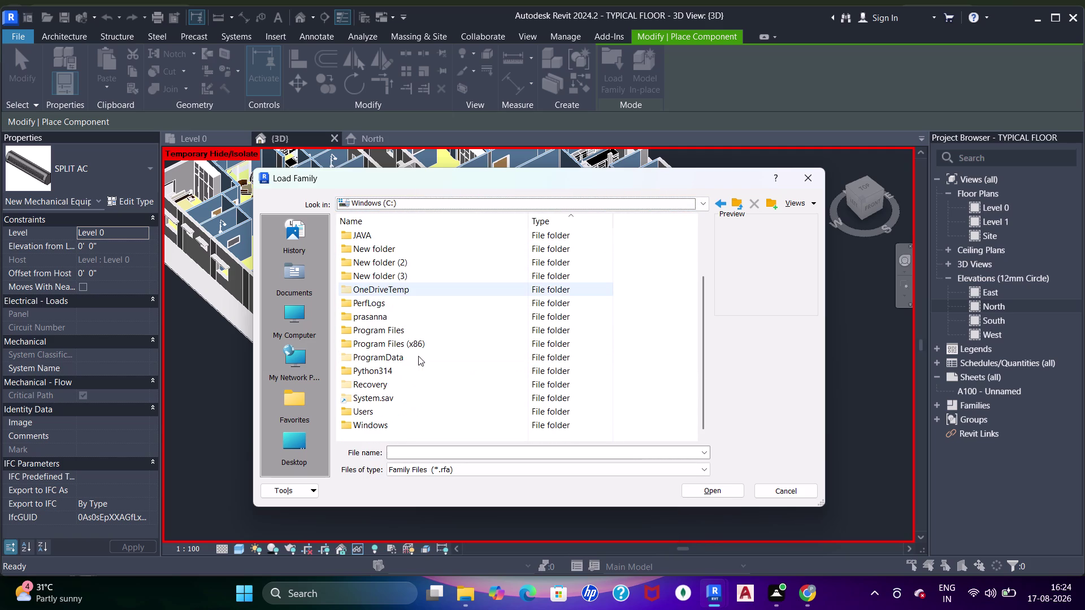
scroll(up, 3)
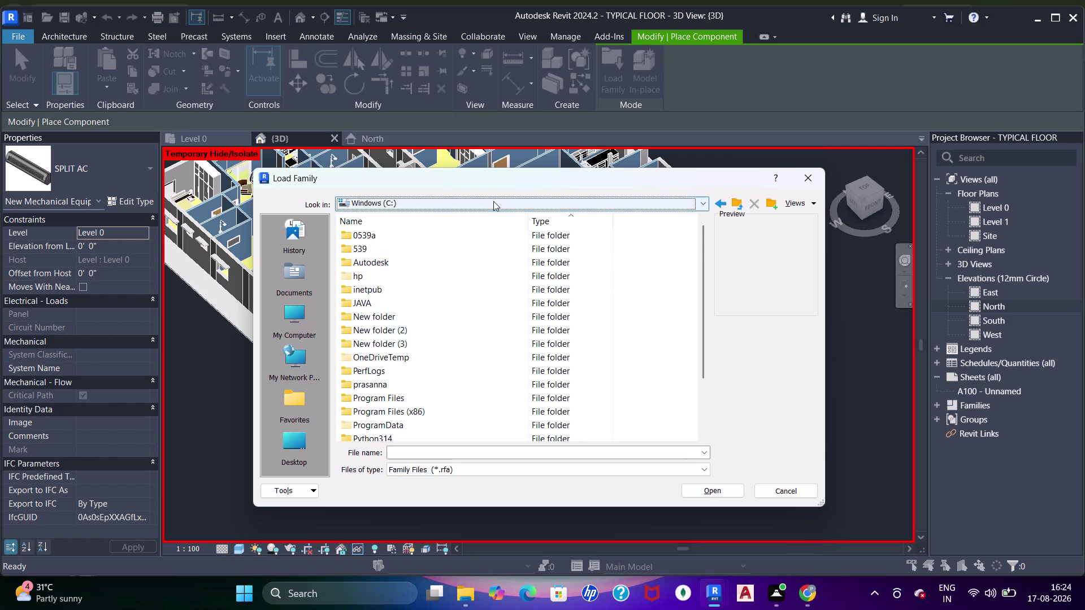
double_click(422, 423)
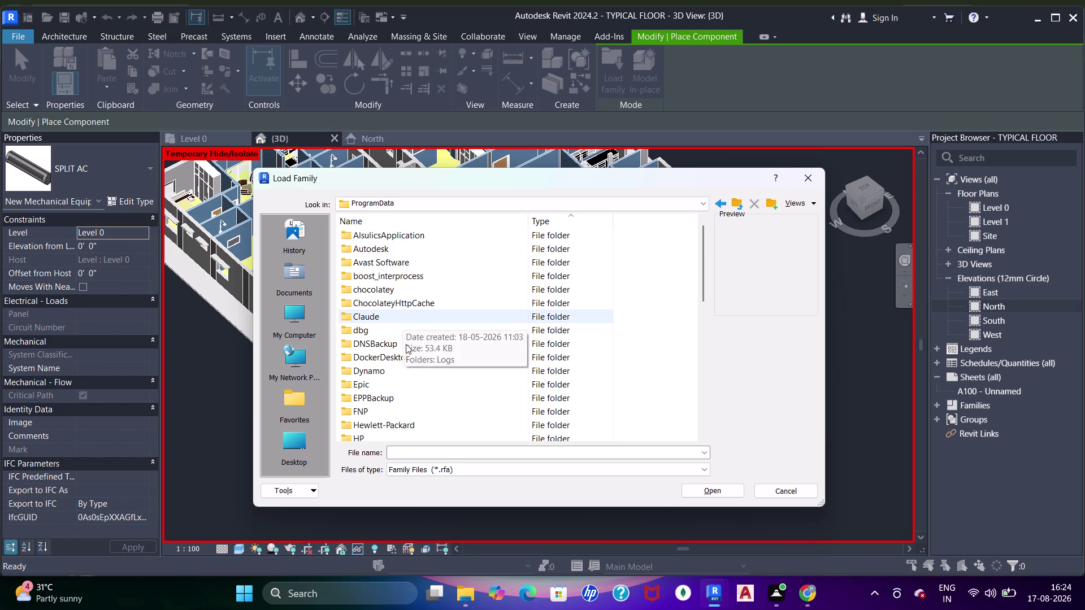
scroll(down, 3)
scroll(up, 3)
click(411, 256)
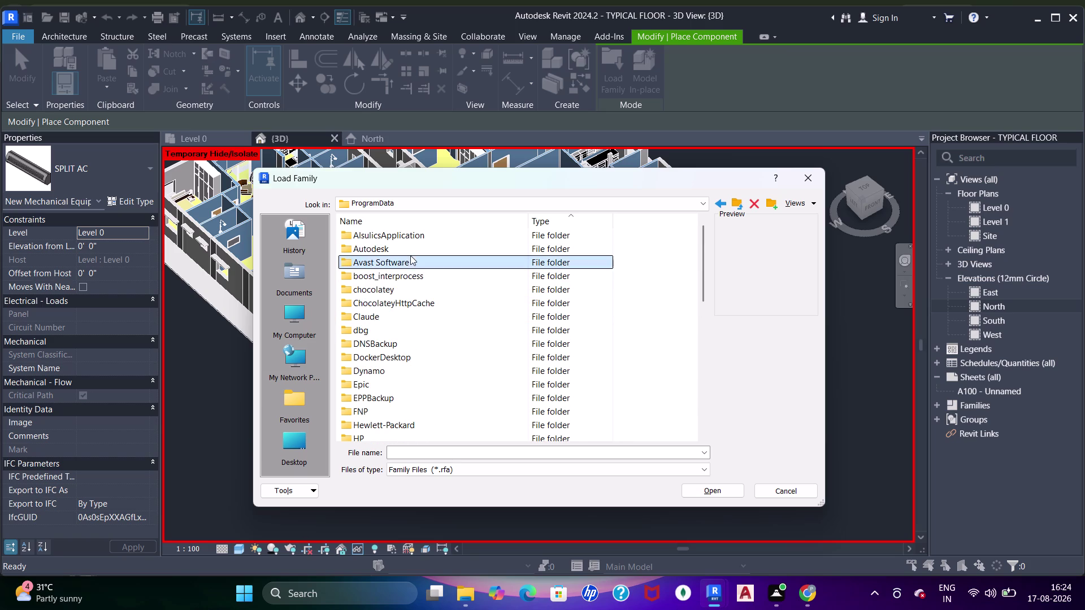
double_click(410, 253)
scroll(down, 3)
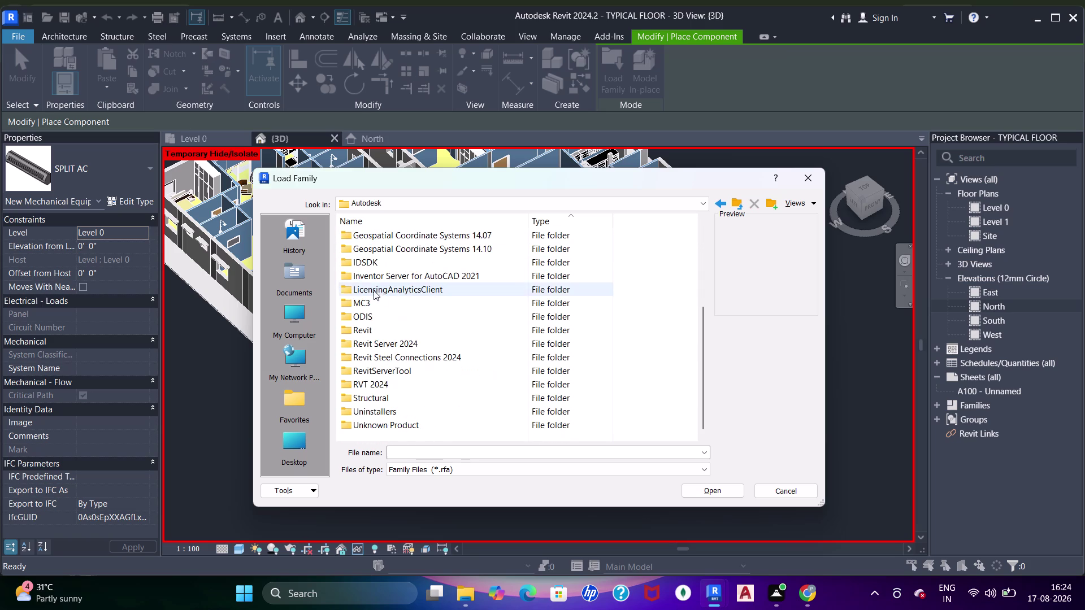
scroll(down, 3)
double_click(385, 382)
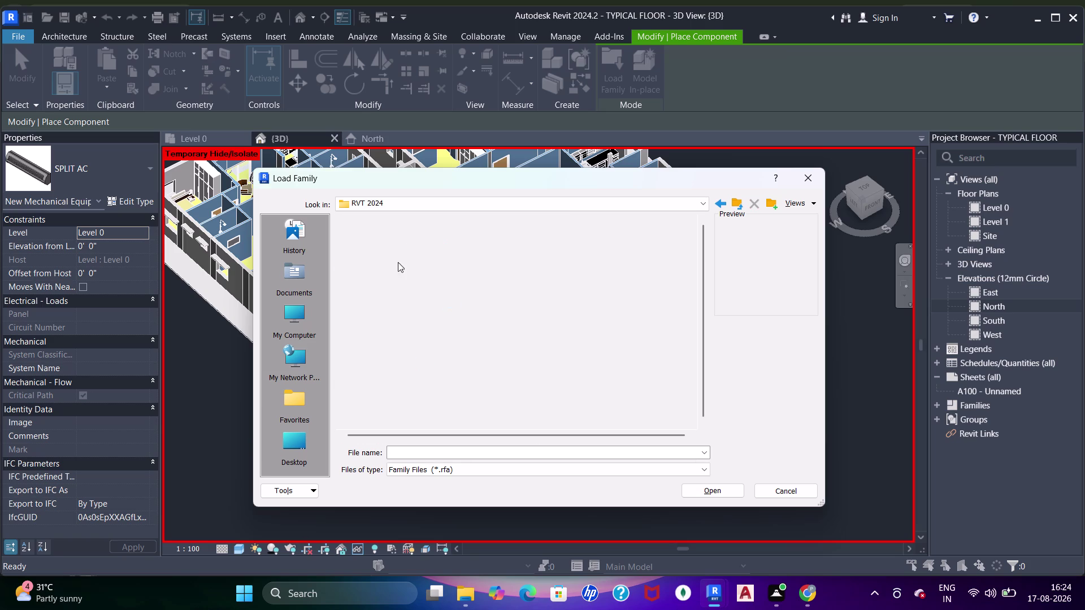
double_click(388, 291)
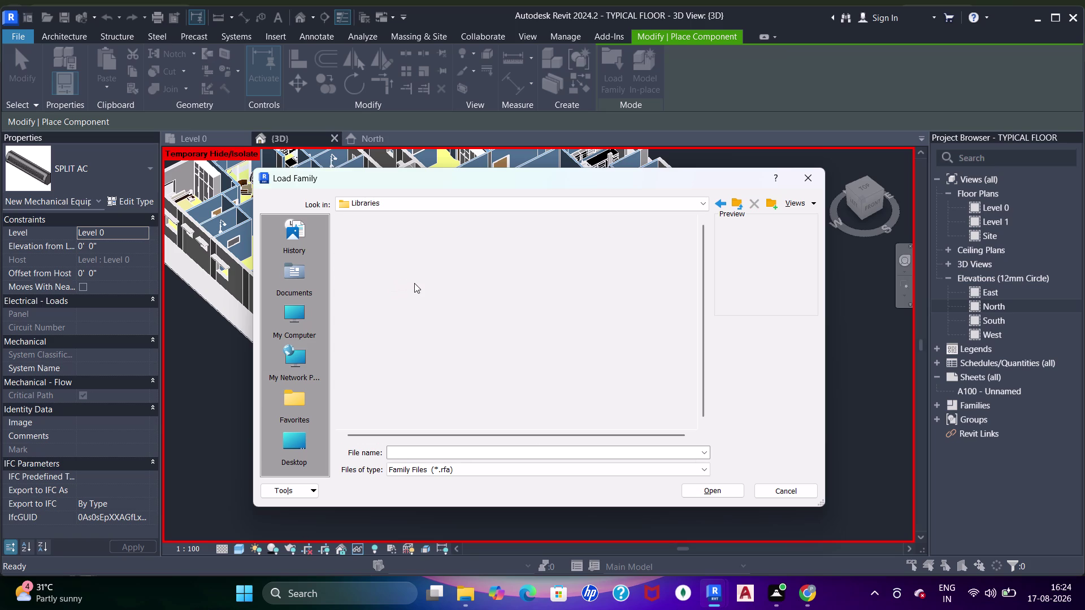
Open the English-Imperial US library's Site family folder.
double_click(389, 282)
double_click(425, 280)
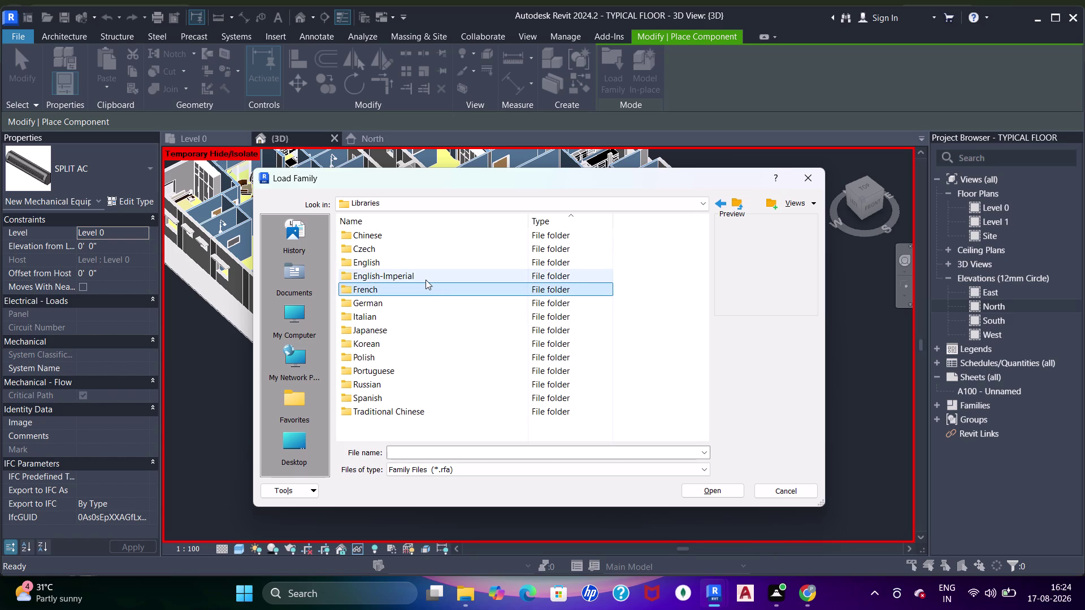
double_click(396, 242)
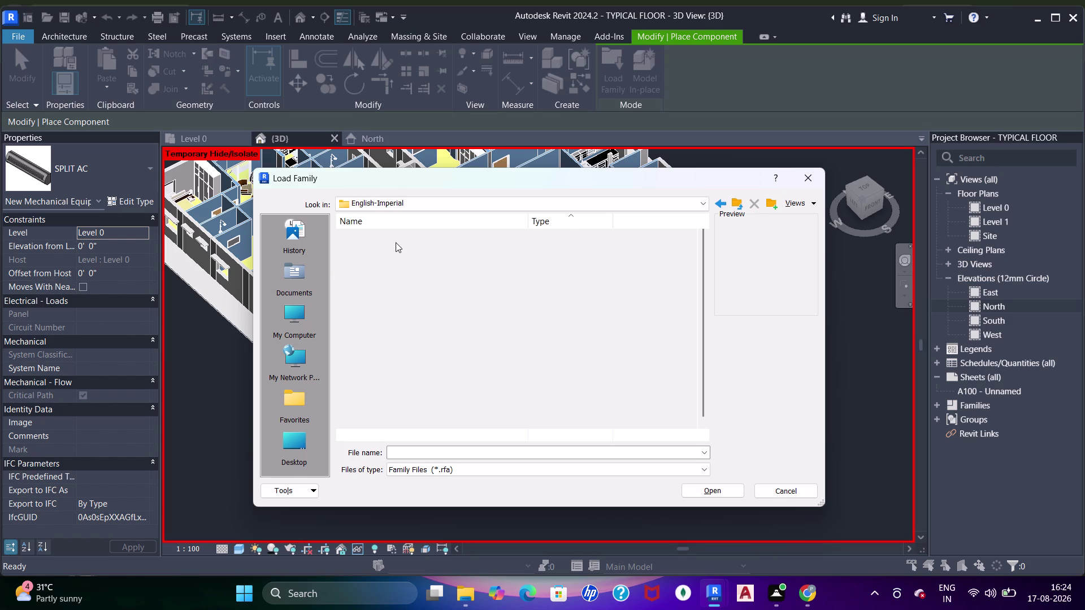
double_click(394, 238)
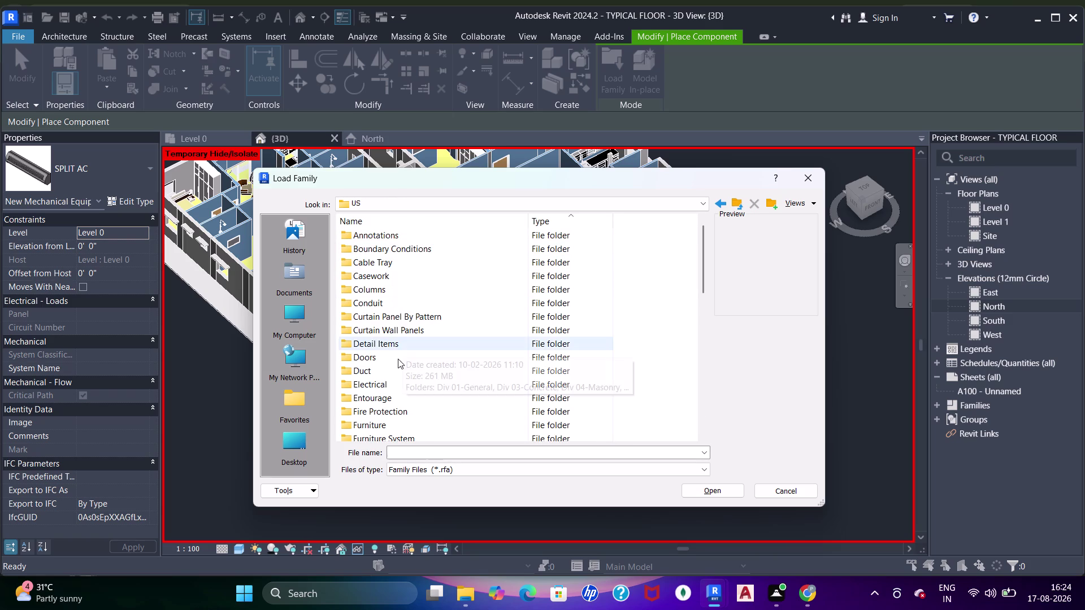
scroll(down, 3)
scroll(down, 3)
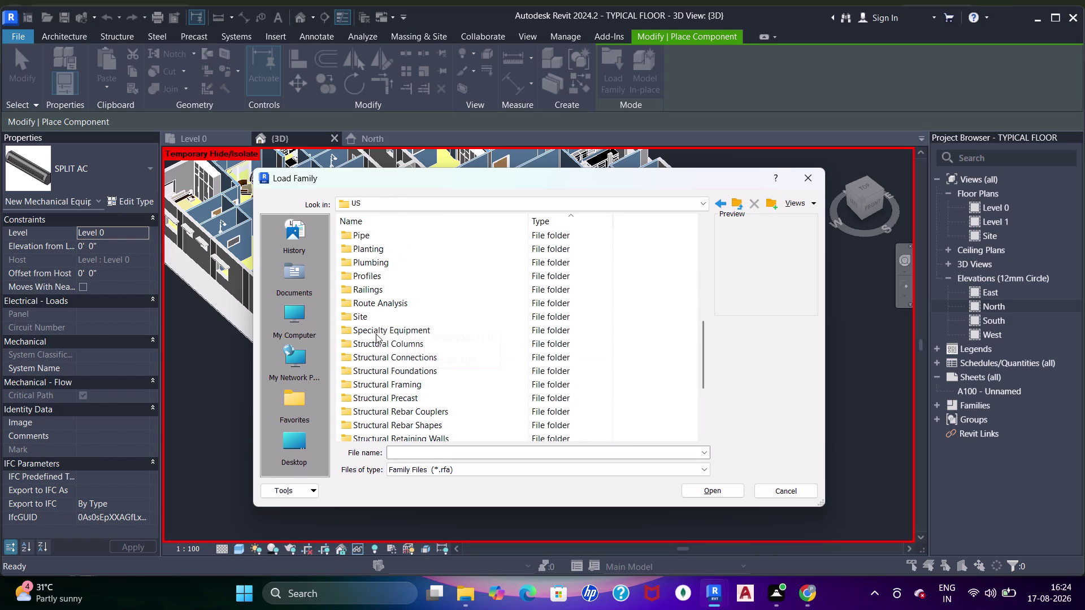
double_click(379, 318)
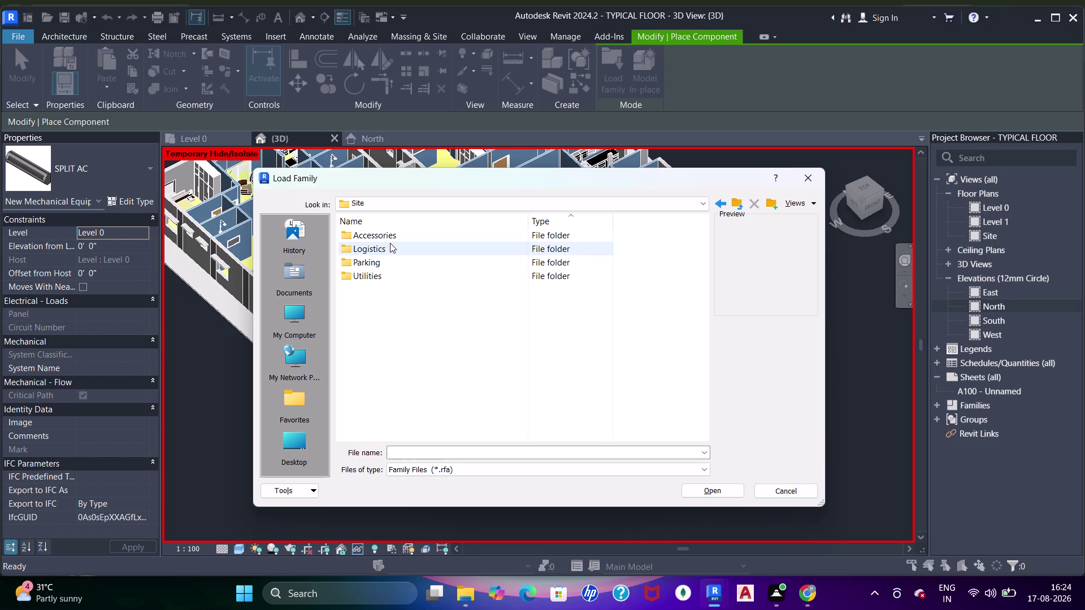
double_click(379, 259)
Preview the parking families and load Direction Arrows - Straight.
click(390, 269)
click(395, 304)
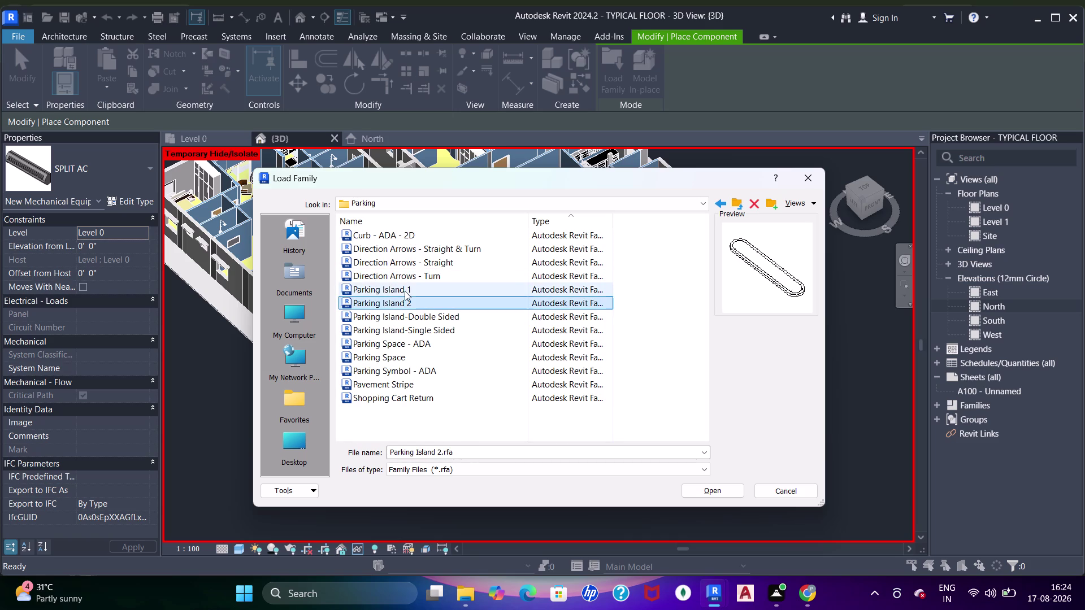
click(404, 291)
click(406, 280)
click(409, 265)
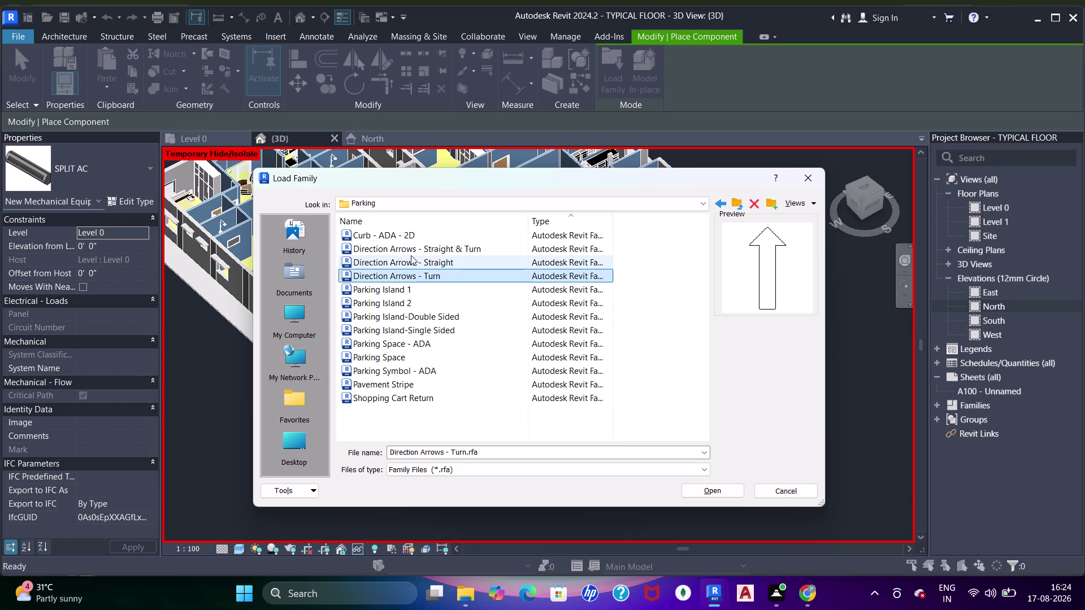
click(411, 250)
click(405, 240)
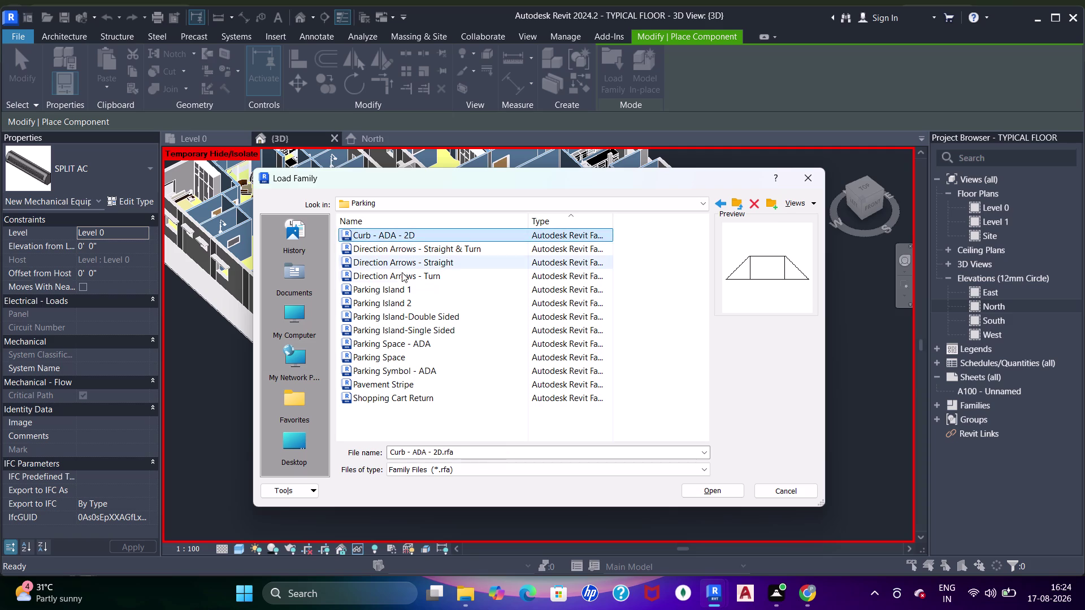
click(401, 281)
click(404, 294)
click(413, 269)
click(416, 263)
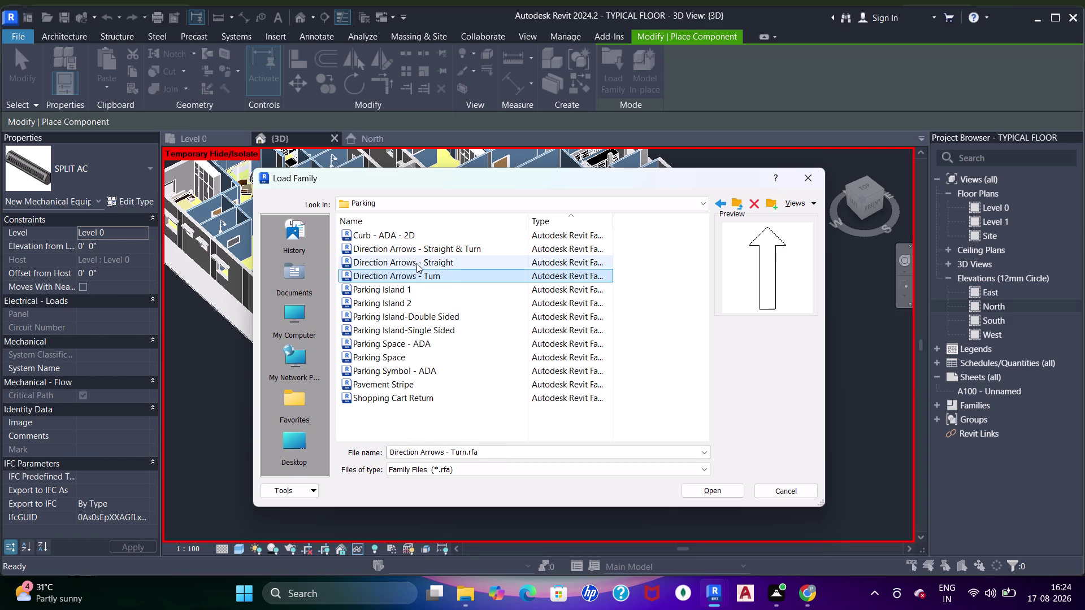
double_click(416, 263)
scroll(up, 3)
scroll(up, 3)
Place the first straight arrow on the road and orbit to a top-down view.
middle_drag(456, 428, 516, 310)
key(space)
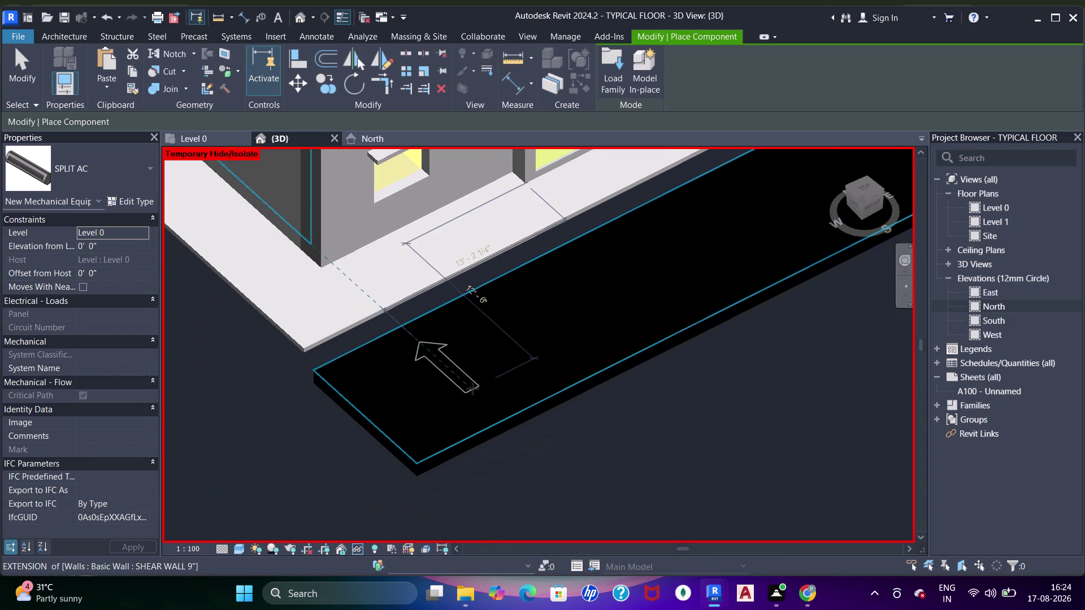
click(487, 356)
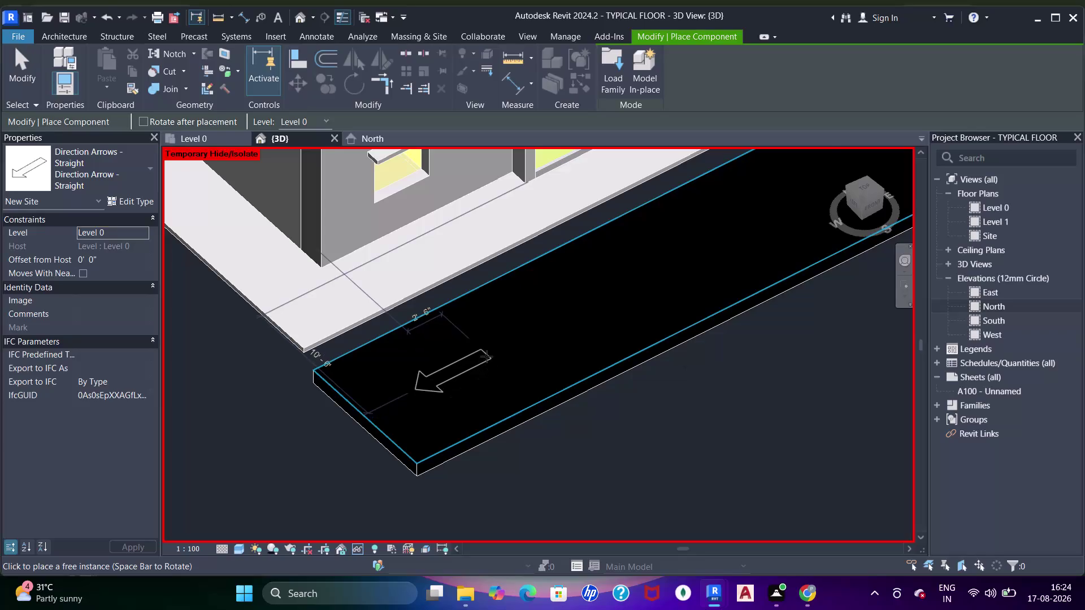
scroll(down, 3)
middle_drag(485, 363, 578, 452)
middle_drag(560, 320, 544, 426)
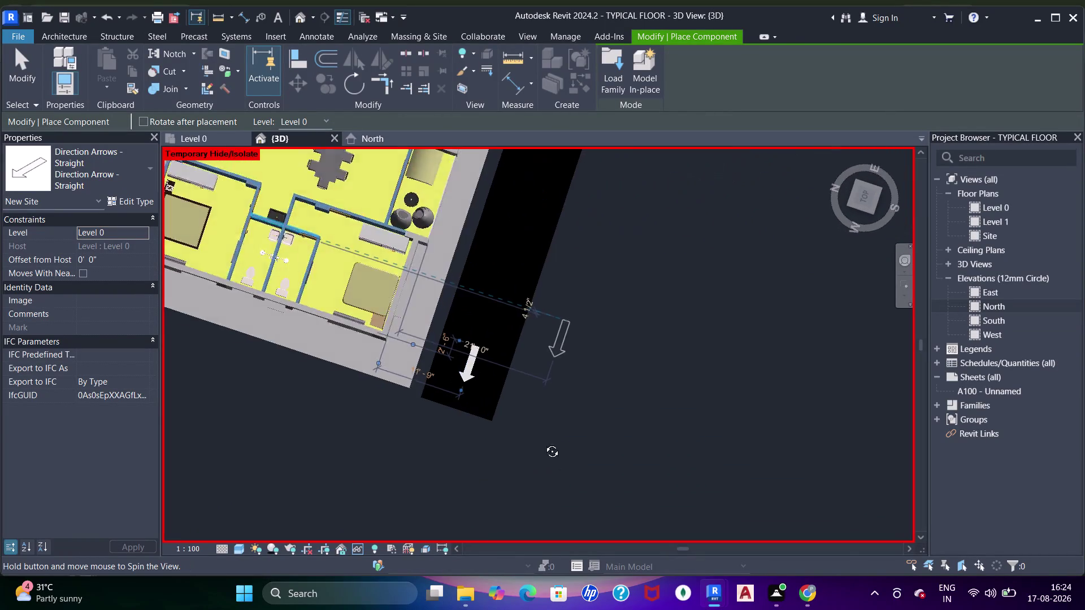
middle_drag(544, 426, 589, 410)
scroll(up, 3)
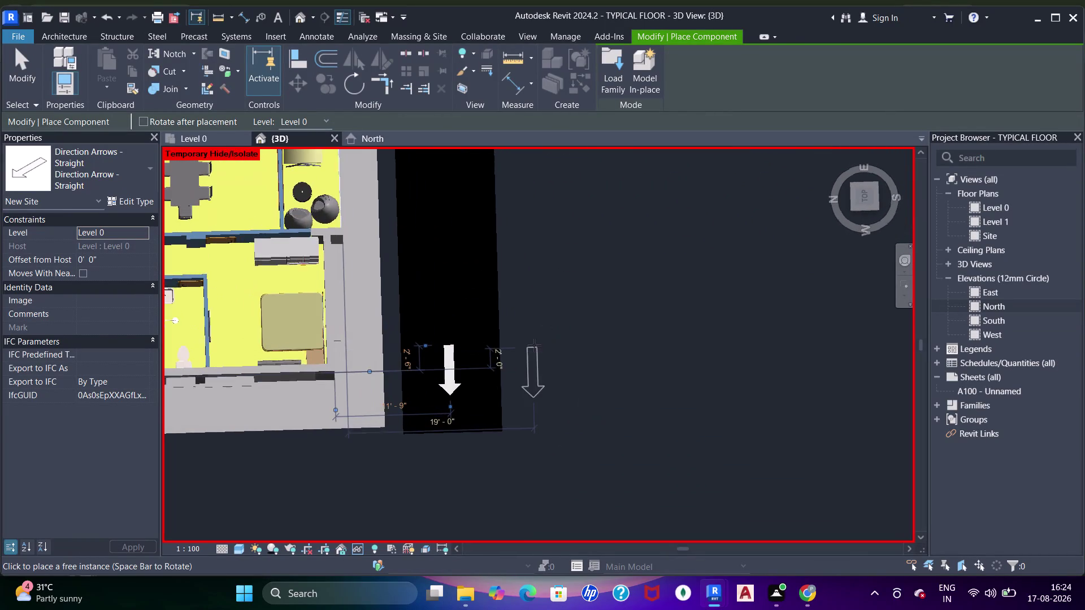
middle_drag(525, 367, 517, 395)
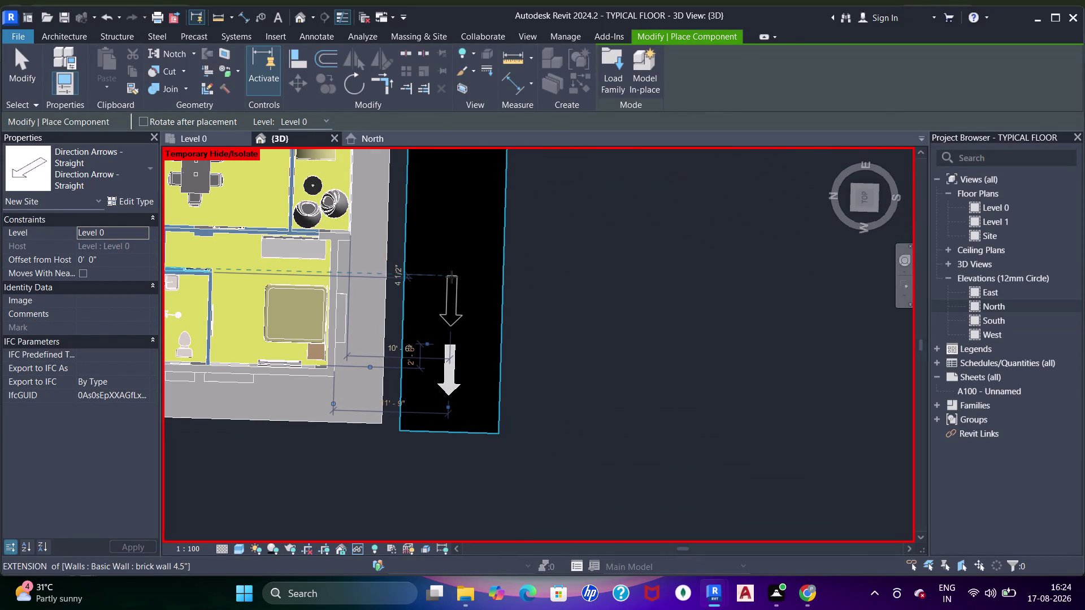
Place a second arrow further along the road, end placement, and select both arrows.
click(455, 221)
scroll(down, 3)
middle_drag(479, 262, 517, 337)
key(Escape)
key(Escape)
key(Escape)
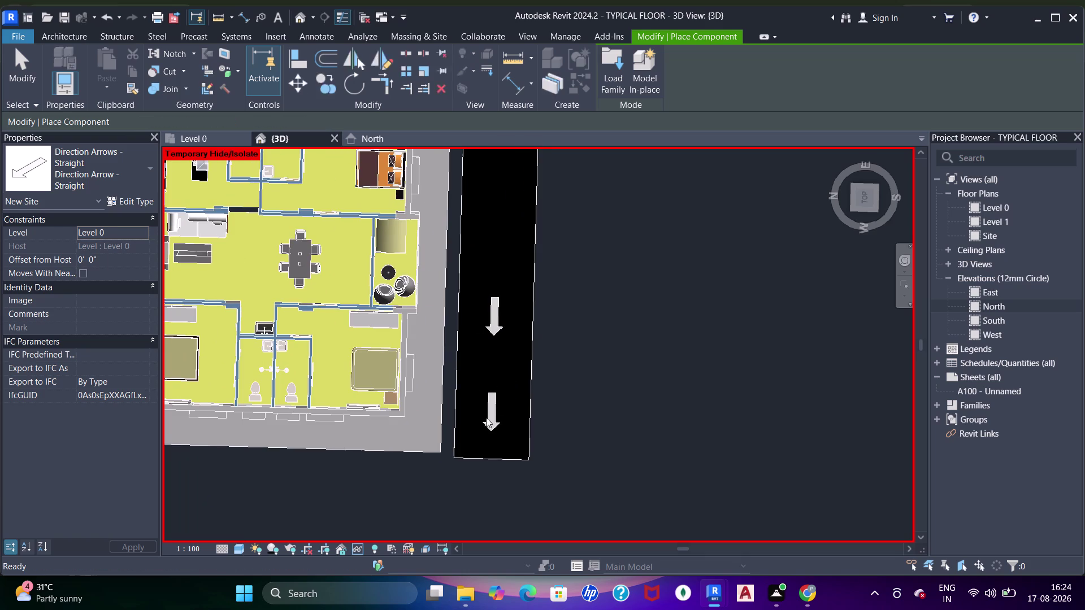
drag(487, 418, 493, 393)
click(496, 332)
Clear the current selection and reselect both direction arrows on the road.
key(Escape)
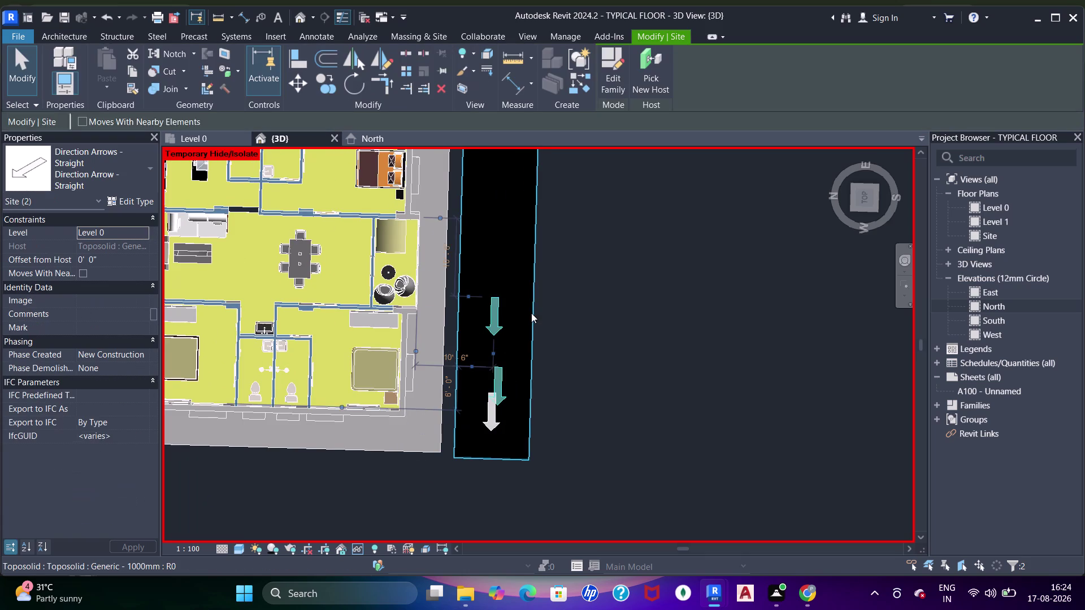
key(Escape)
click(503, 384)
key(Delete)
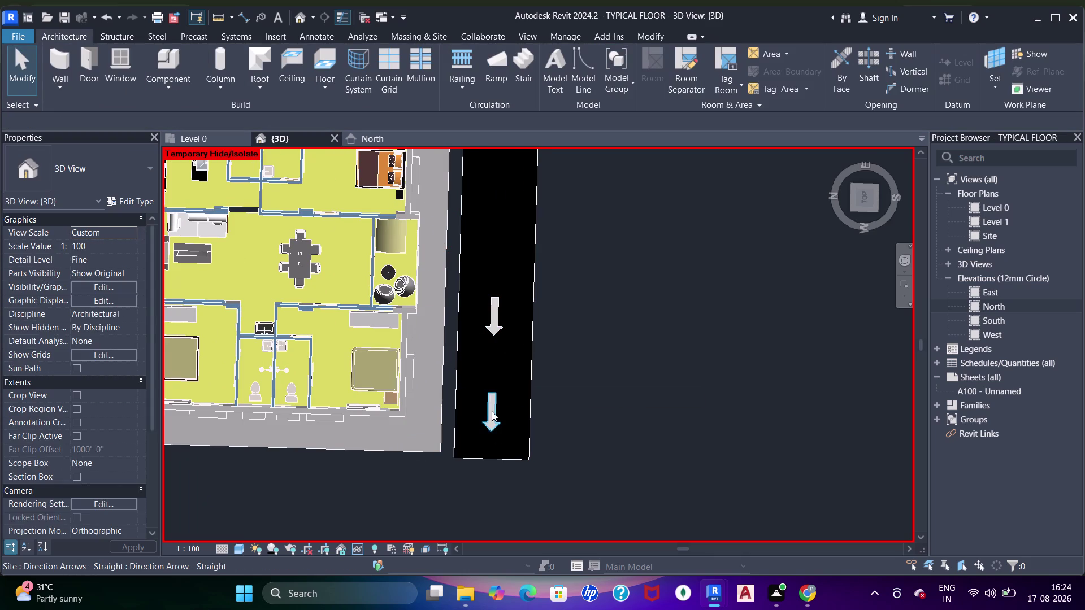
click(492, 411)
drag(496, 332, 511, 328)
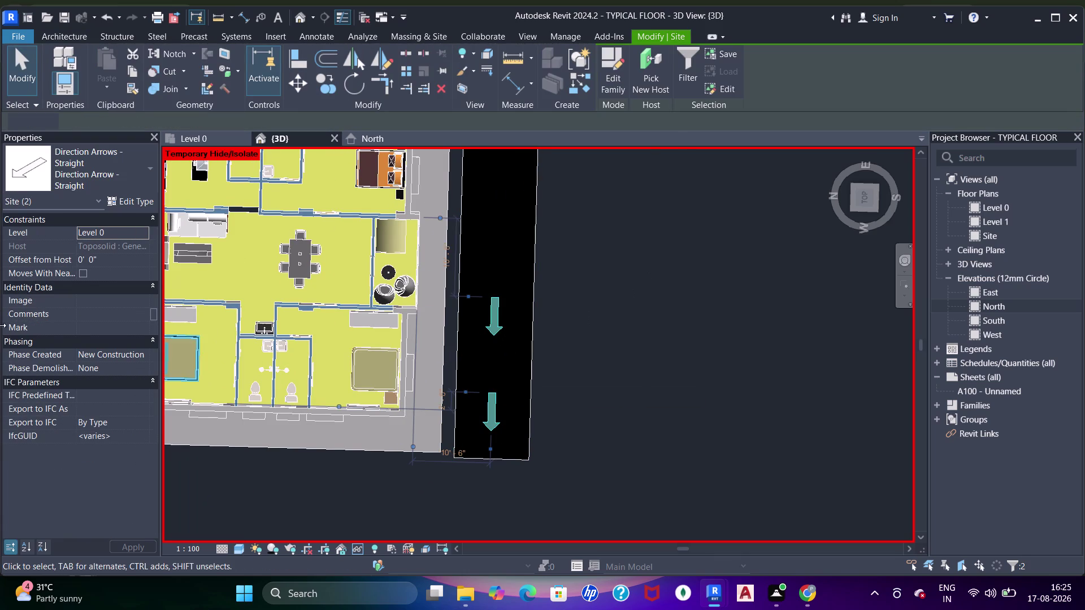
Copy the arrow pair from its upper tip and place the first copy up the road.
click(333, 84)
middle_drag(493, 294, 499, 330)
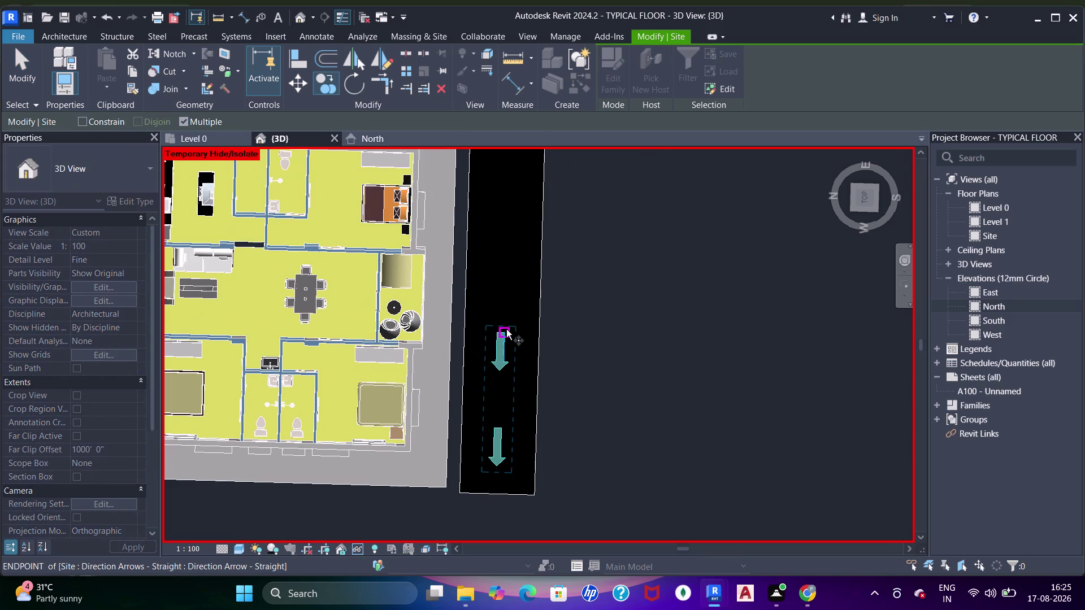
click(507, 329)
middle_drag(513, 304, 508, 400)
scroll(up, 3)
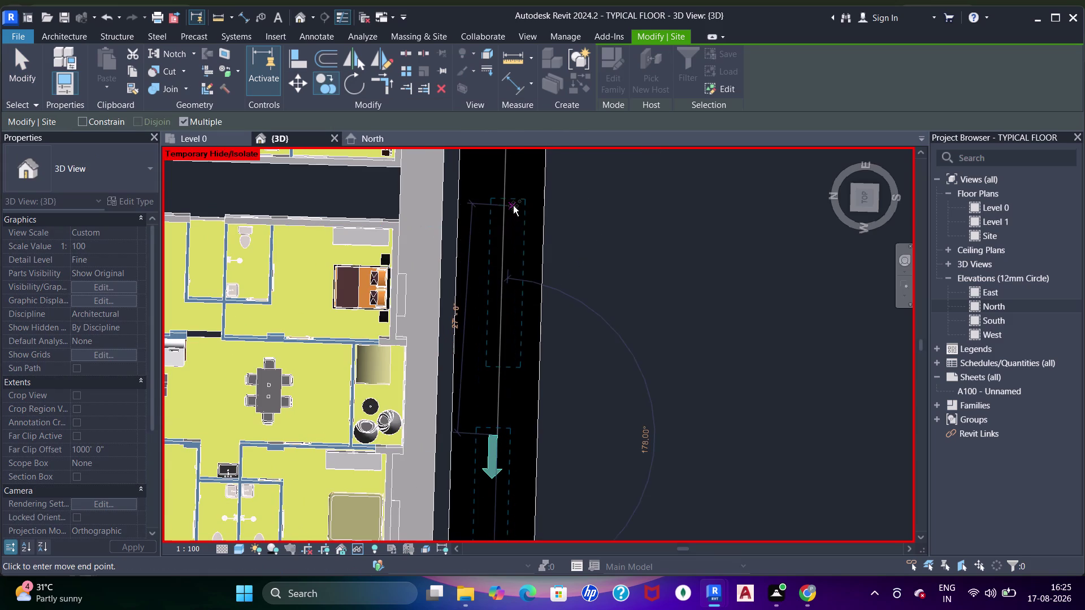
click(510, 201)
Place two more arrow copies further along the road, the last near its far end.
scroll(down, 3)
middle_drag(526, 229, 527, 253)
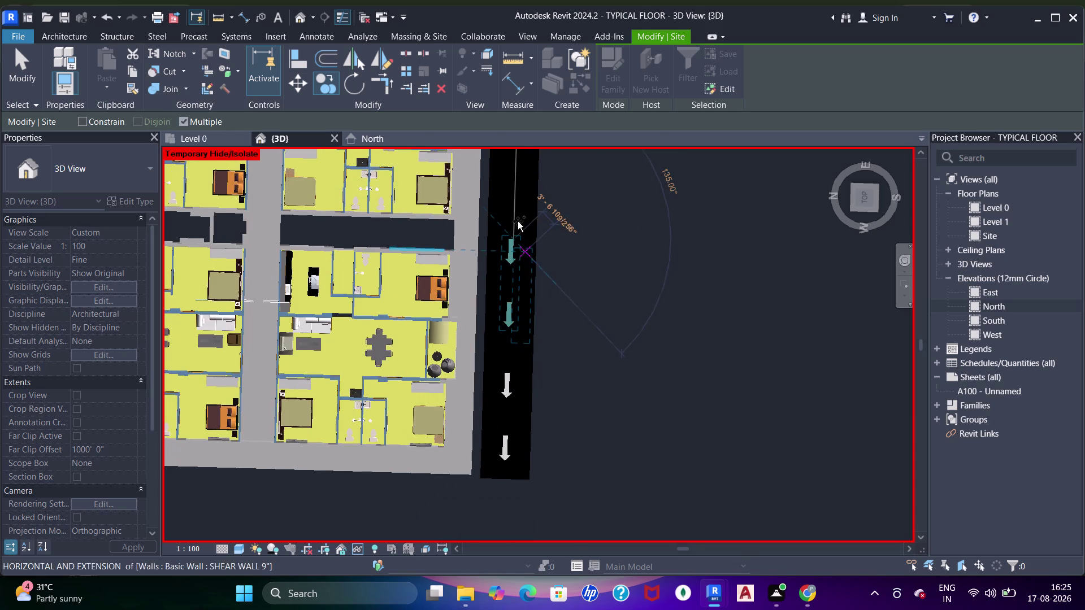
middle_drag(518, 221, 520, 323)
scroll(up, 3)
middle_drag(522, 247, 513, 291)
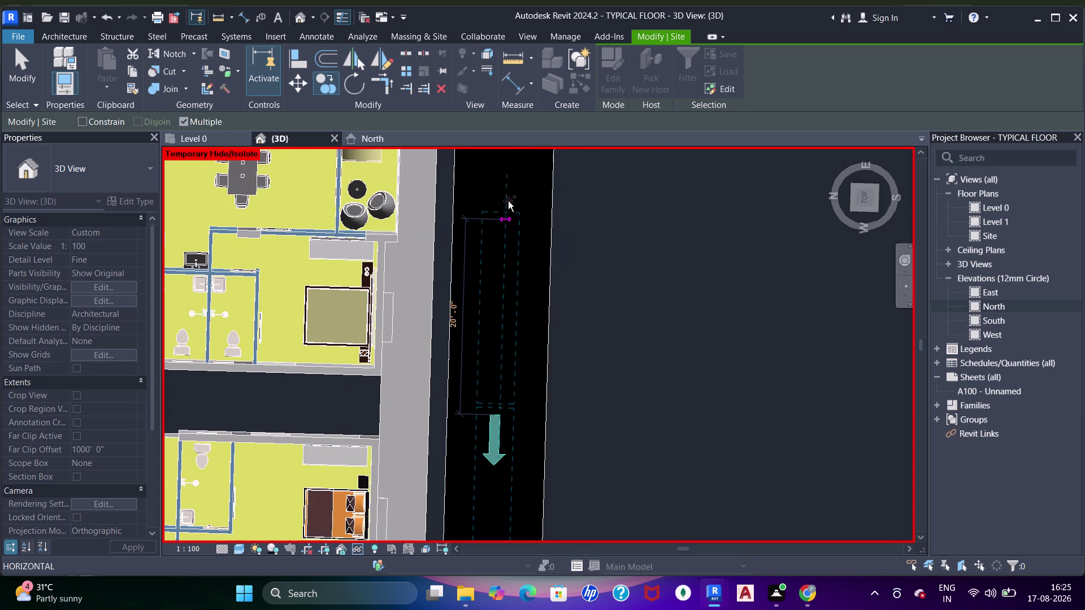
middle_drag(509, 193, 508, 243)
scroll(up, 3)
click(512, 209)
scroll(down, 3)
middle_drag(516, 216, 517, 295)
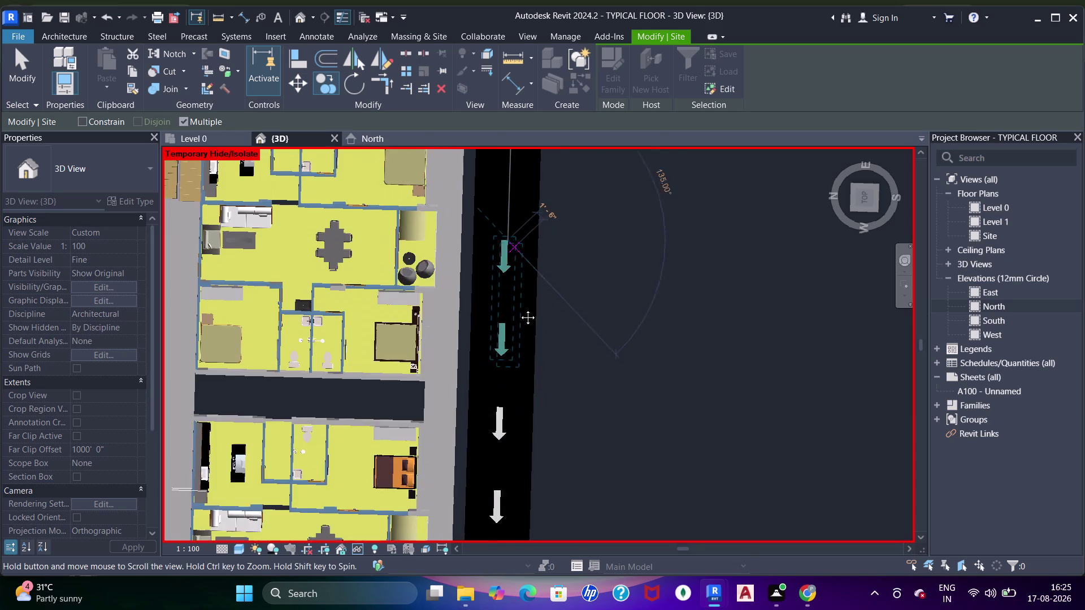
middle_drag(517, 294, 519, 316)
middle_drag(516, 227, 509, 341)
scroll(up, 3)
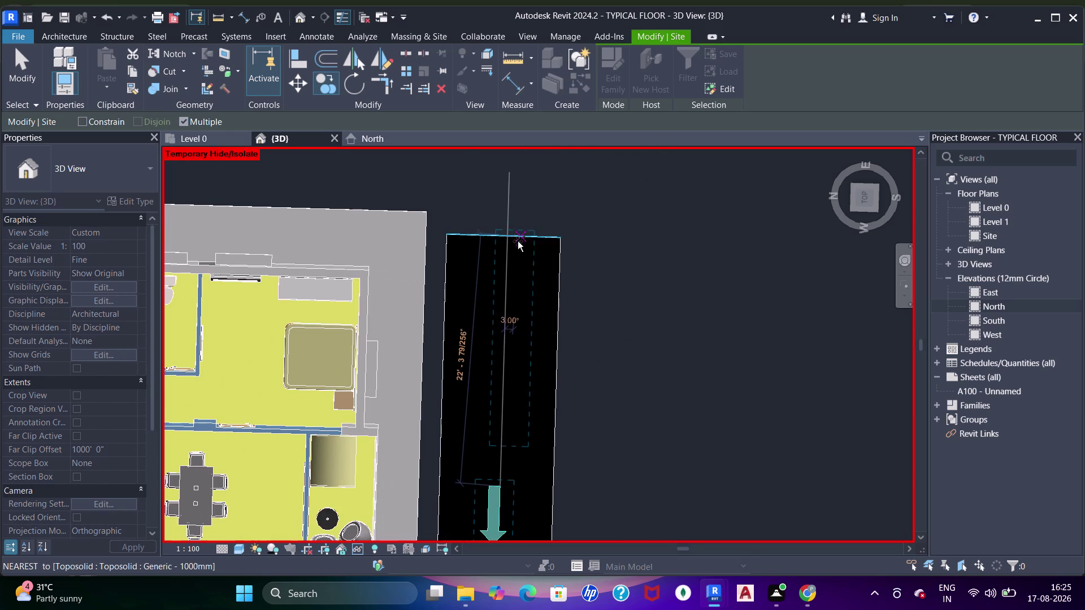
click(514, 239)
scroll(down, 3)
middle_drag(544, 351, 535, 291)
key(Escape)
key(Escape)
middle_drag(532, 355, 531, 281)
middle_drag(517, 318, 513, 313)
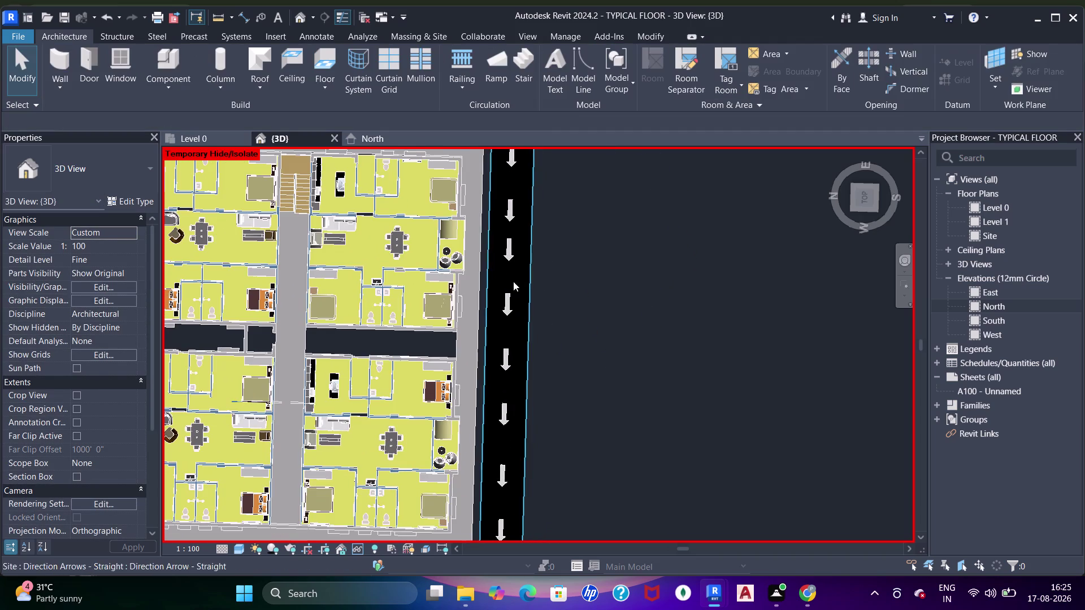
Nudge the first three arrows downward into position along the road.
click(507, 261)
key(Down)
key(Down)
key(Down)
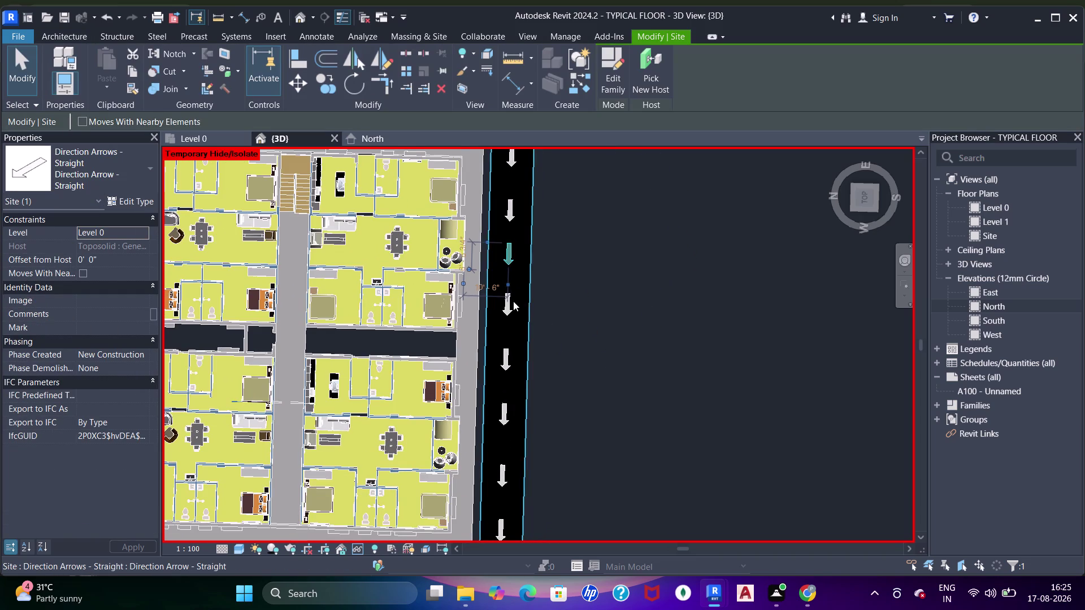
key(Down)
key(Down)
key(Down)
click(507, 309)
key(Down)
key(Down)
key(Down)
key(Down)
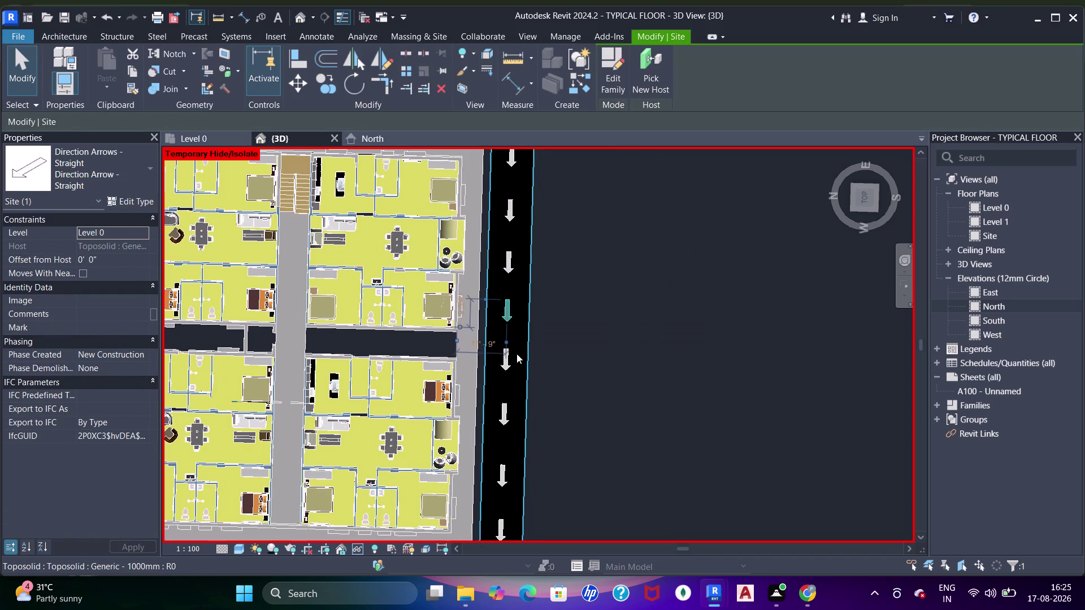
key(Down)
click(509, 371)
key(Down)
key(Down)
key(Down)
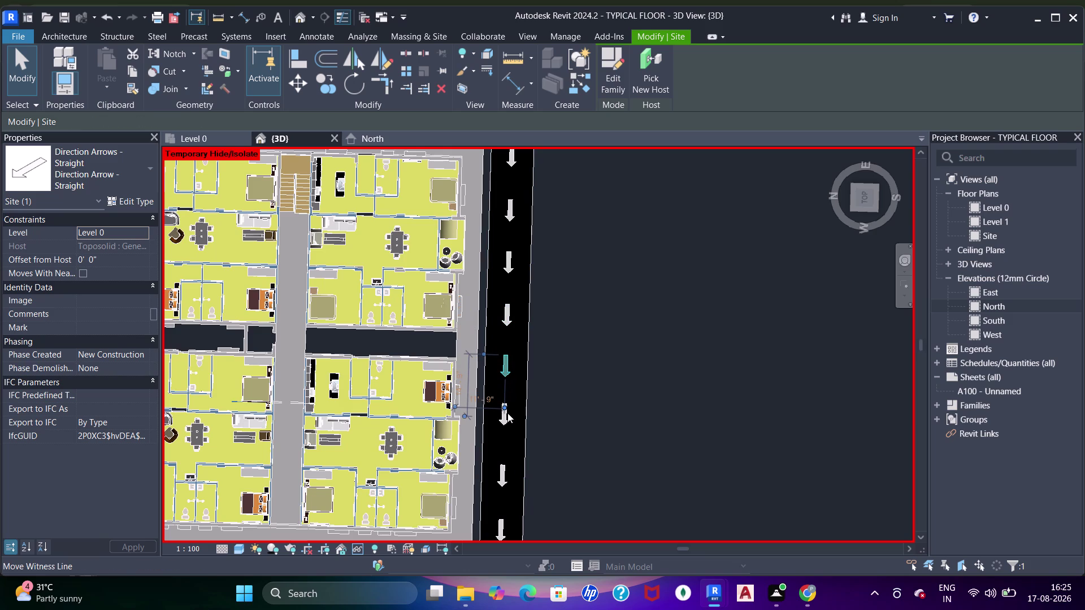
key(Down)
Nudge the next arrows into place, shifting one slightly back up.
click(507, 414)
click(507, 419)
key(Down)
key(Down)
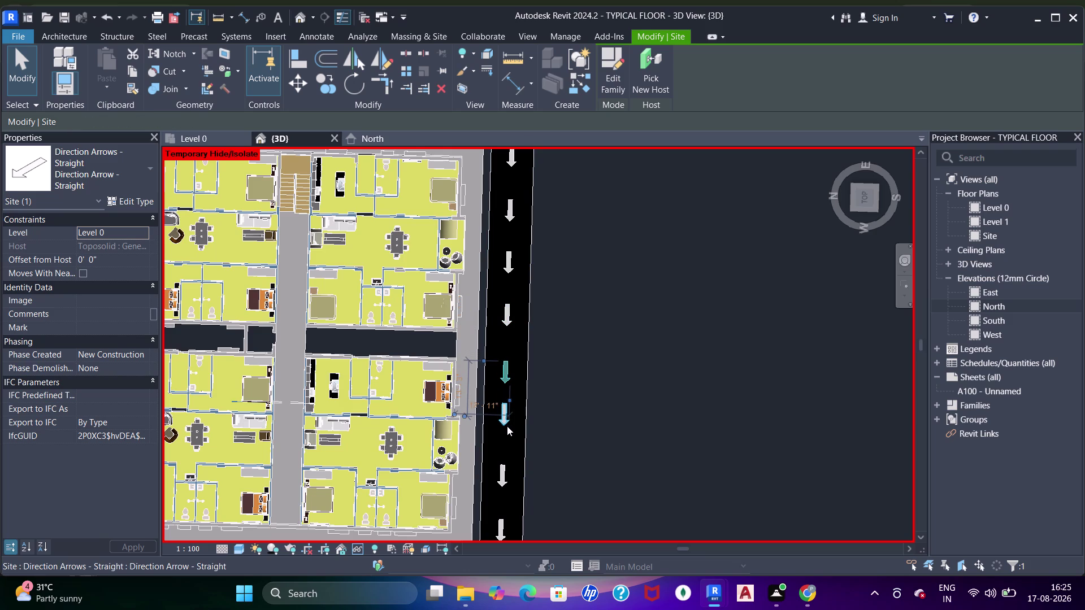
click(507, 426)
click(504, 383)
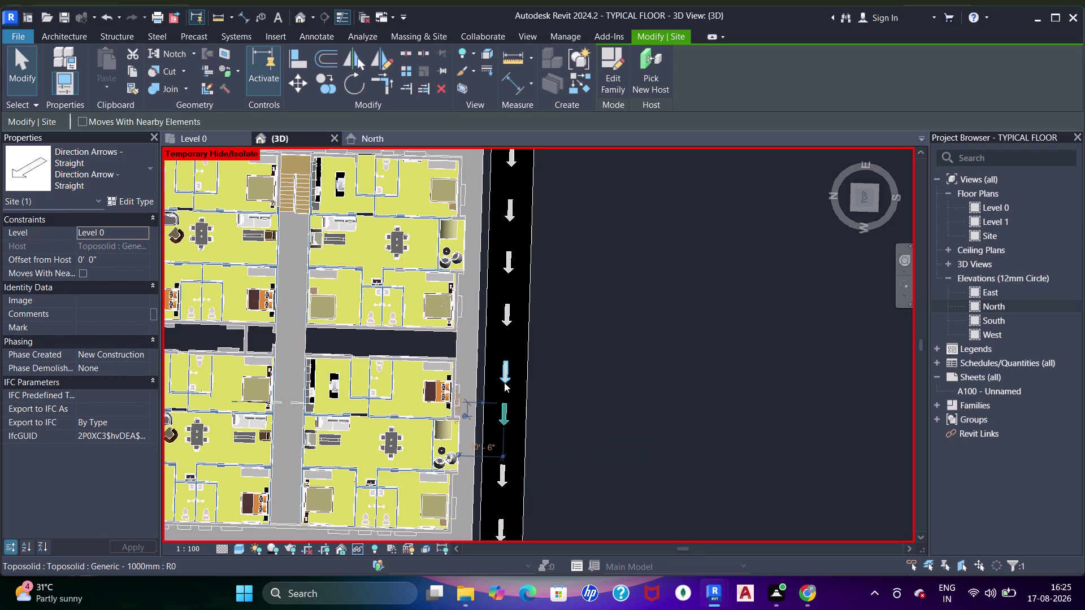
key(Up)
key(Up)
key(Up)
Nudge two more arrows down into line, then clear the selection.
middle_drag(520, 403, 528, 361)
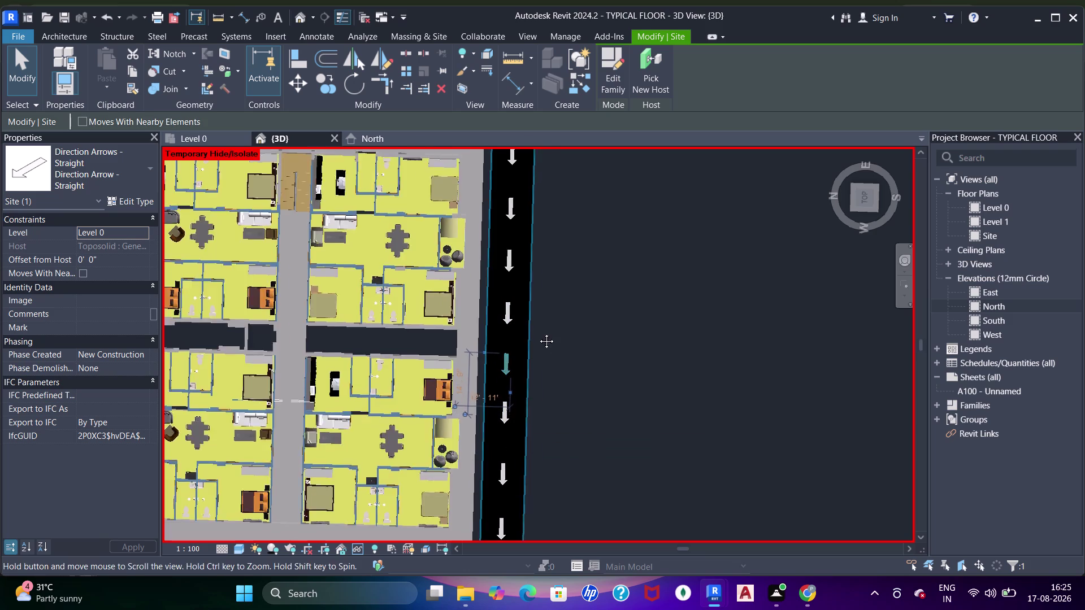
middle_drag(528, 361, 538, 332)
scroll(up, 3)
click(512, 356)
key(Down)
key(Down)
key(Down)
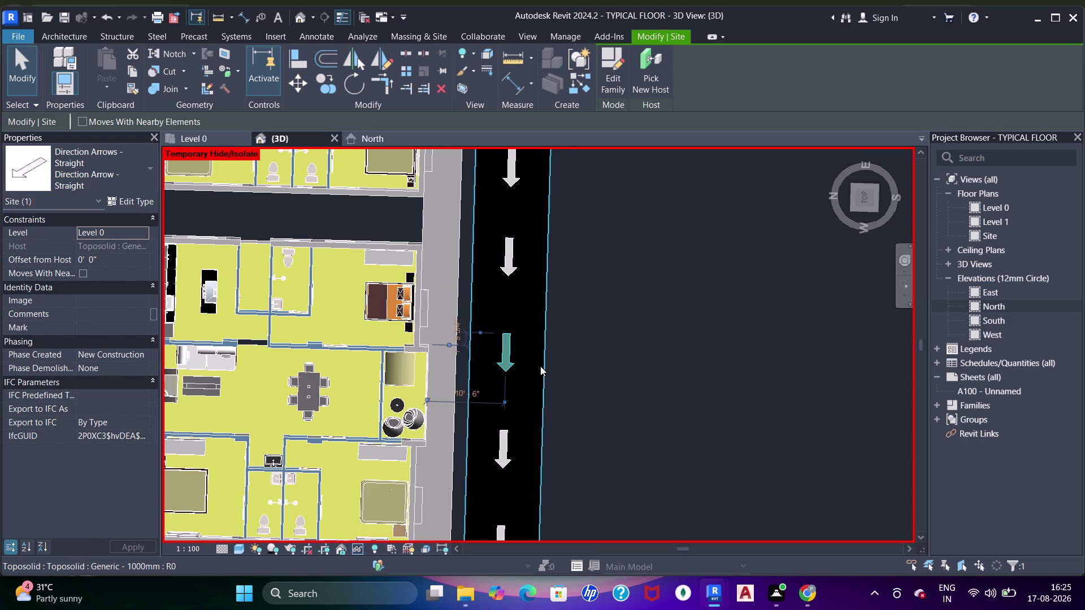
middle_drag(541, 366, 568, 275)
key(Down)
key(Down)
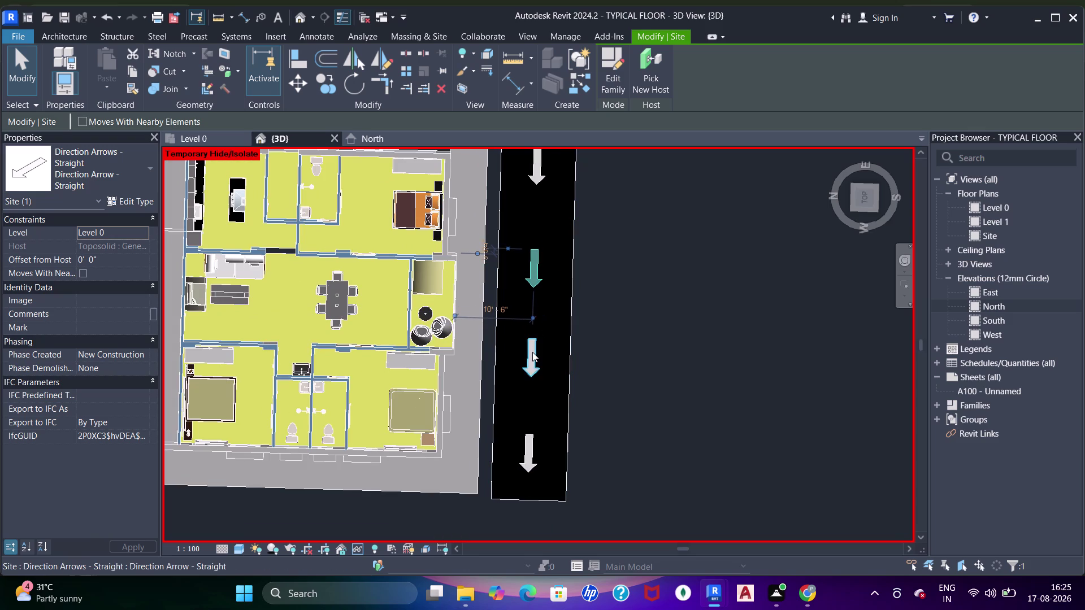
click(533, 352)
key(Down)
key(Down)
scroll(down, 3)
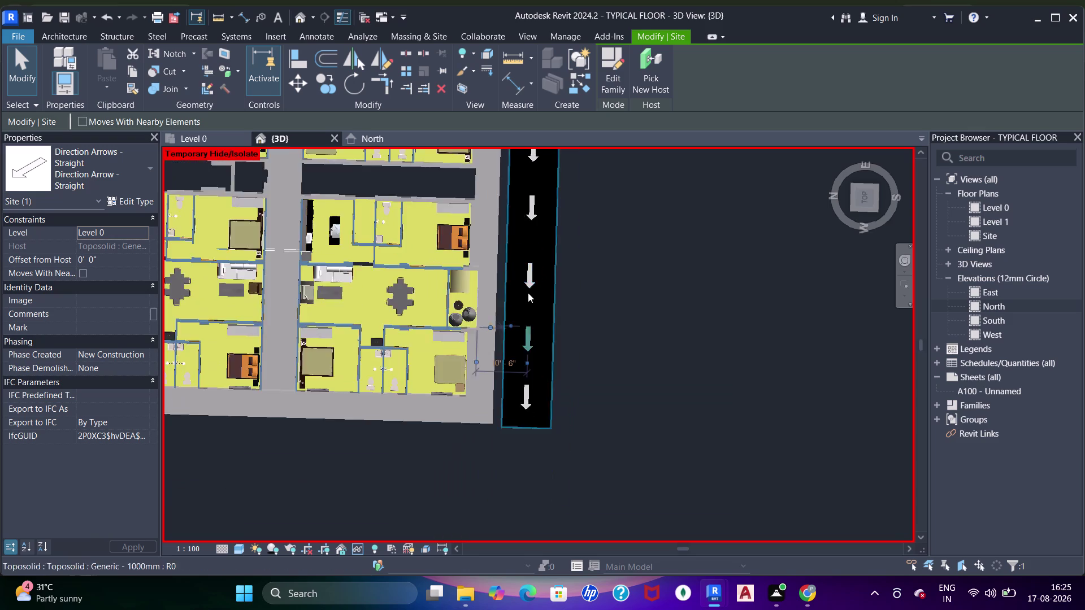
scroll(down, 3)
middle_drag(557, 330, 552, 391)
key(Escape)
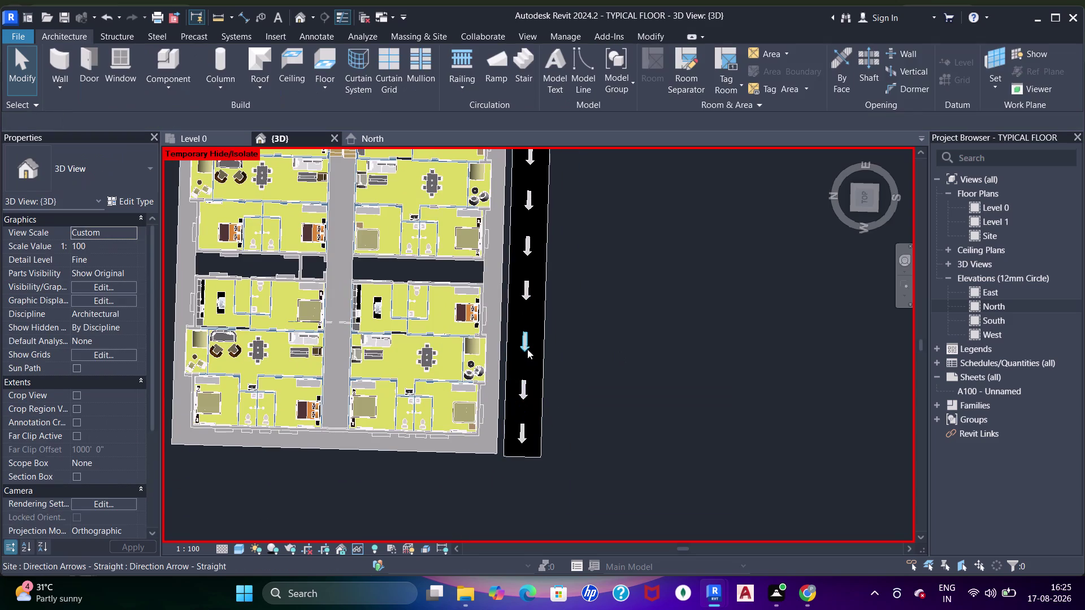
Turn three direction arrows to match the orientation of the others.
click(527, 349)
key(Down)
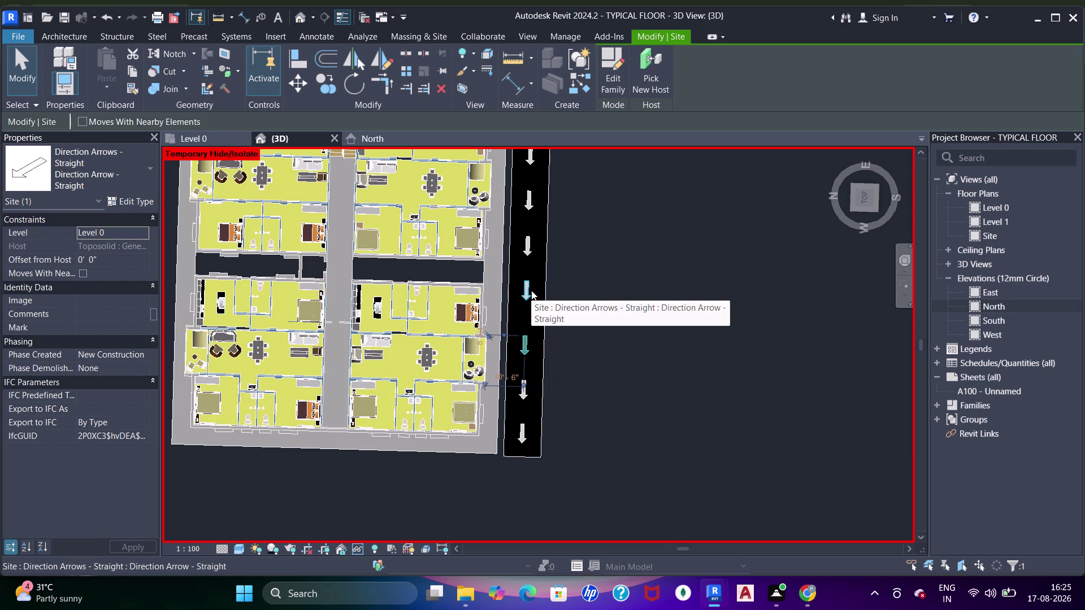
click(531, 291)
key(Down)
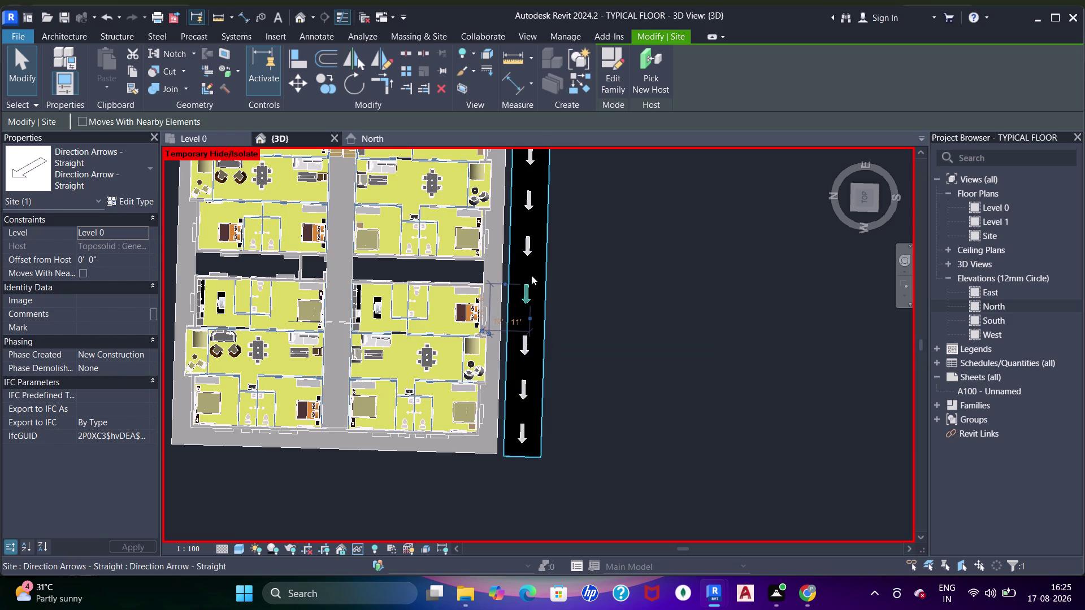
click(528, 257)
key(Down)
scroll(up, 3)
Turn the remaining three misaligned arrows further along the road.
middle_drag(545, 244, 539, 344)
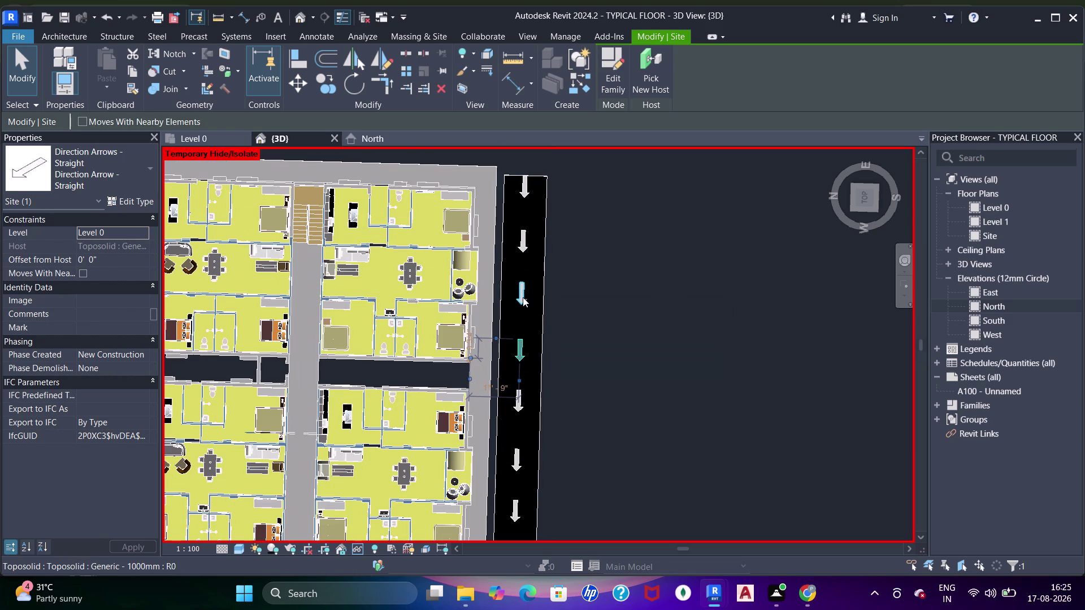
click(522, 297)
key(Down)
click(522, 247)
key(Down)
click(526, 194)
key(Down)
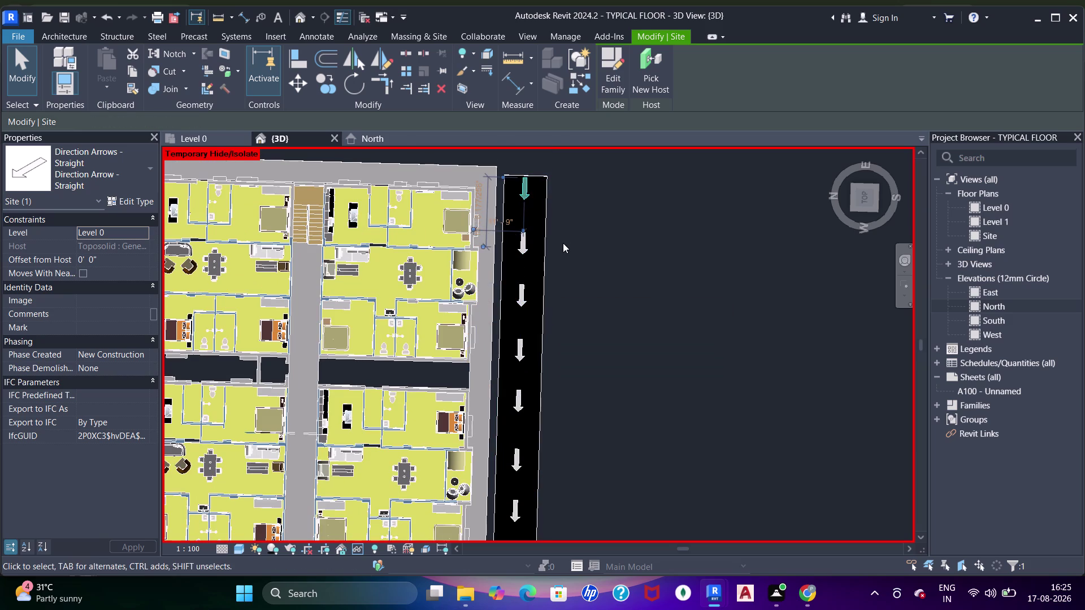
scroll(down, 3)
middle_drag(561, 346, 408, 226)
middle_drag(475, 263, 500, 200)
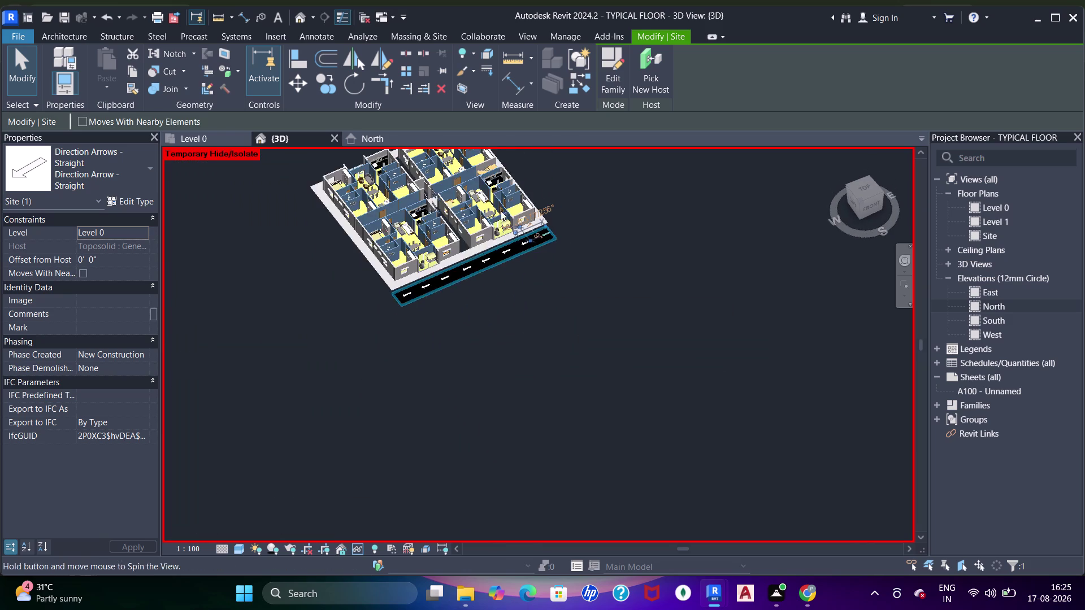
Orbit and zoom the 3D view to inspect the arrowed road around the building.
middle_drag(468, 273, 493, 319)
key(Escape)
key(Escape)
key(Escape)
scroll(up, 3)
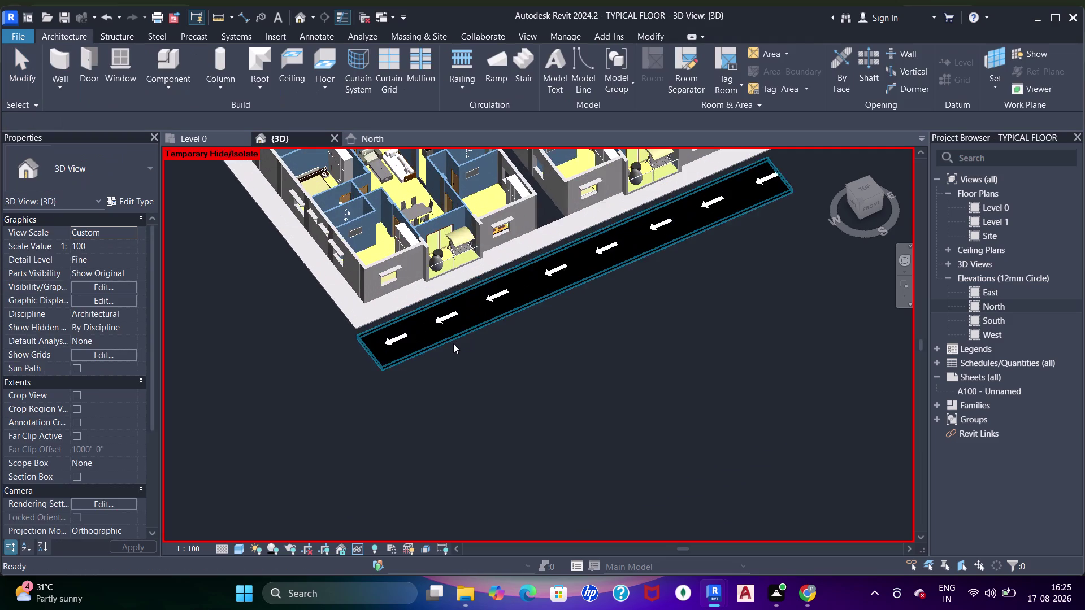
scroll(down, 3)
middle_drag(451, 343, 448, 386)
scroll(up, 3)
scroll(down, 3)
middle_drag(452, 379, 450, 346)
middle_drag(451, 330, 456, 381)
middle_drag(452, 378, 470, 413)
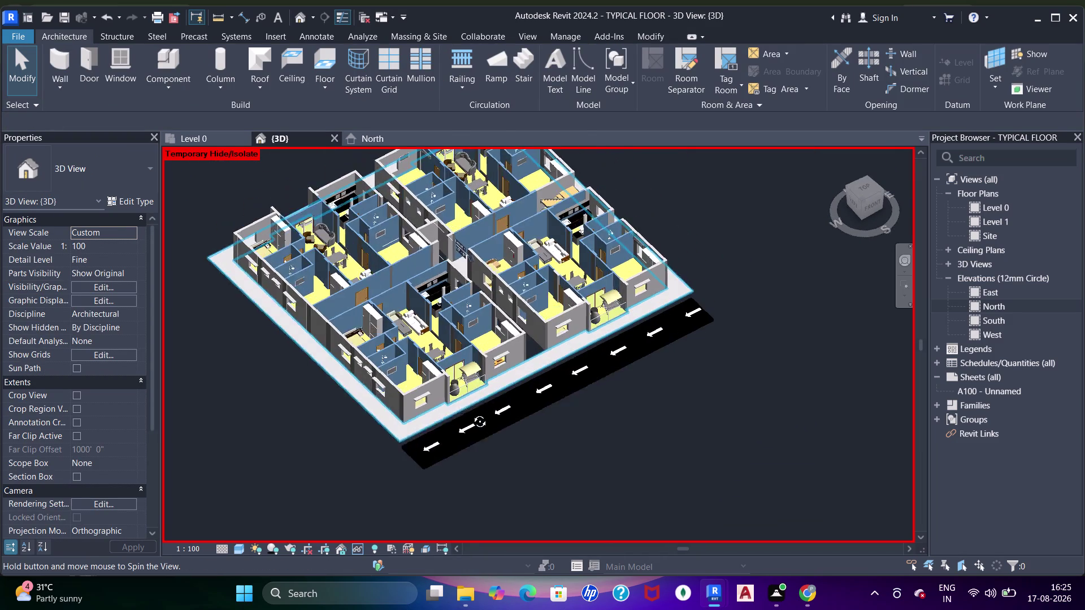
middle_drag(471, 413, 472, 374)
scroll(up, 3)
scroll(up, 3)
scroll(down, 3)
middle_drag(475, 383, 481, 394)
scroll(up, 3)
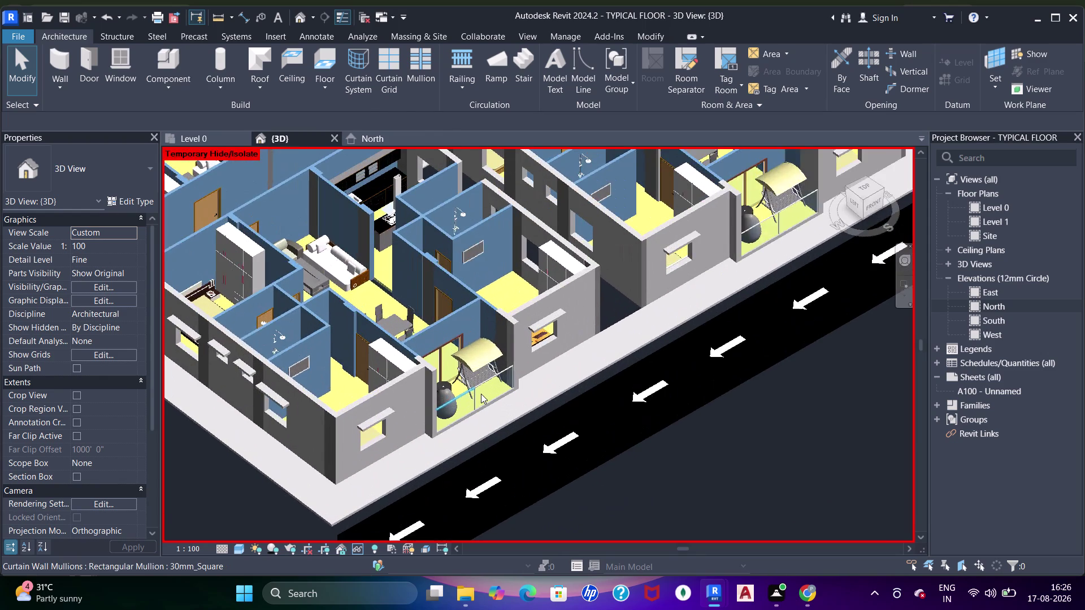
scroll(down, 3)
View the road from the side and front, then return to the Level 0 plan.
middle_drag(487, 402, 482, 422)
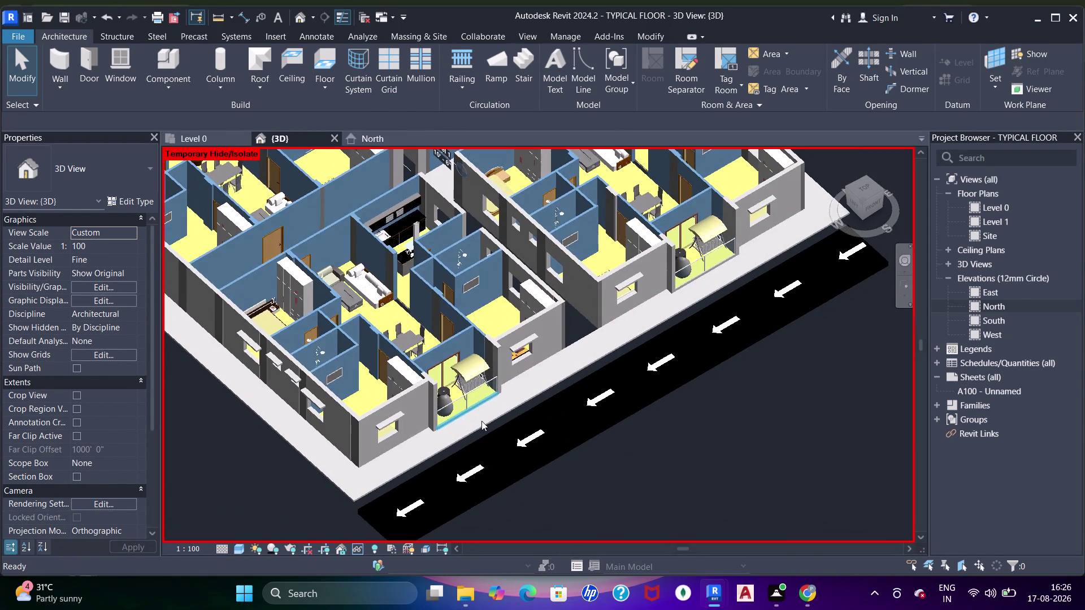
scroll(down, 3)
scroll(up, 3)
scroll(down, 3)
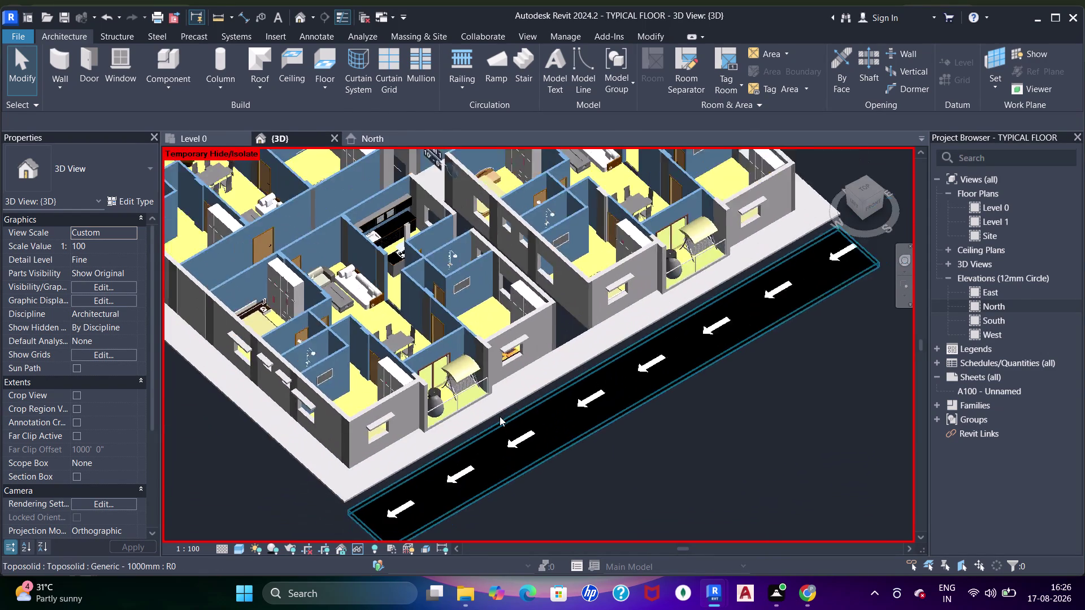
scroll(down, 3)
middle_drag(508, 423, 614, 235)
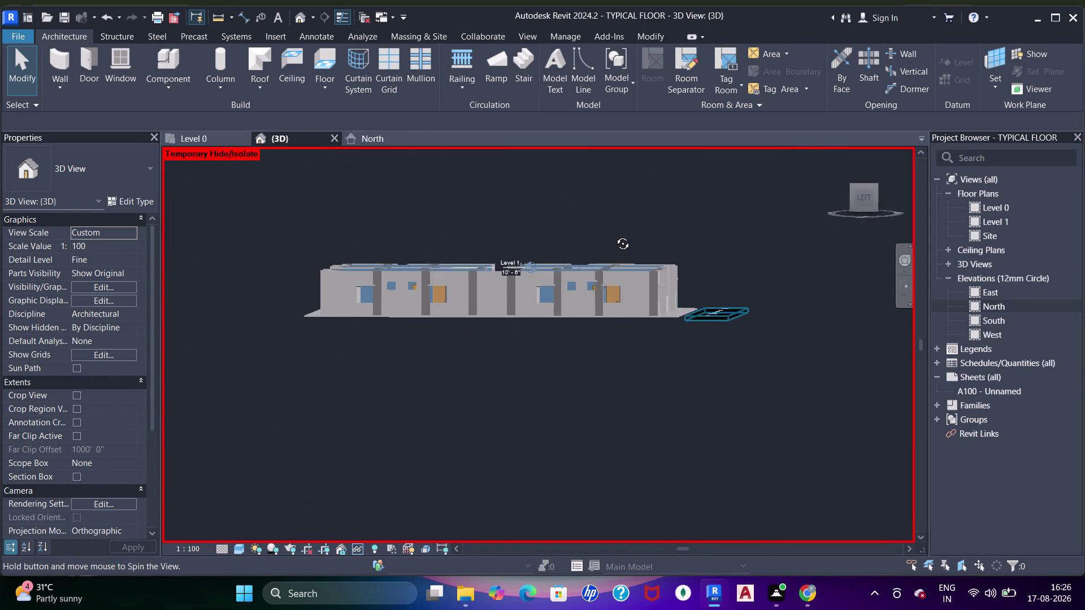
middle_drag(615, 235, 596, 252)
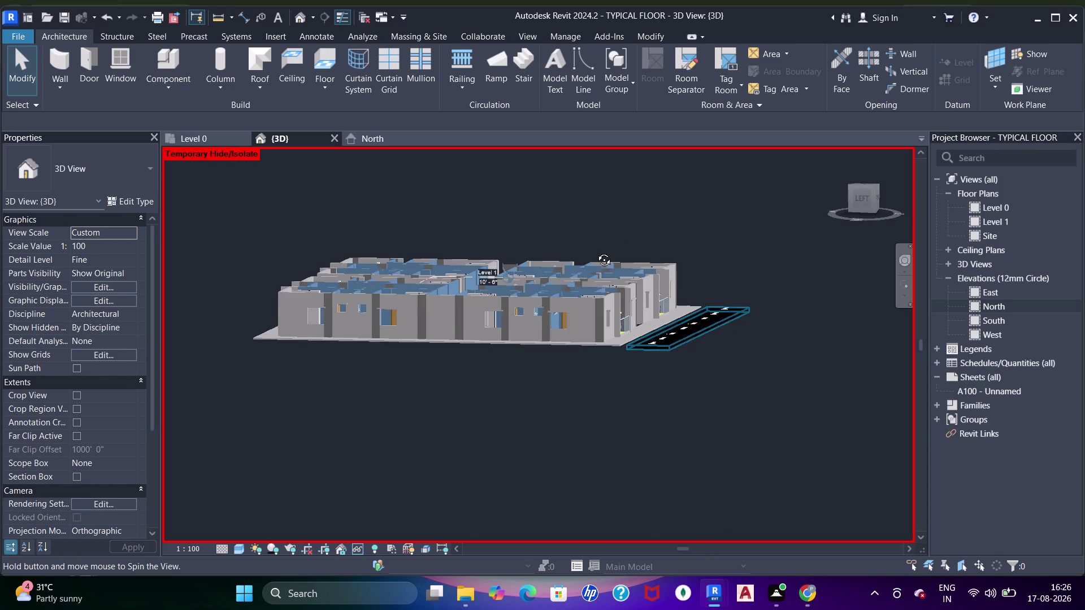
middle_drag(596, 252, 592, 254)
middle_drag(595, 275, 611, 309)
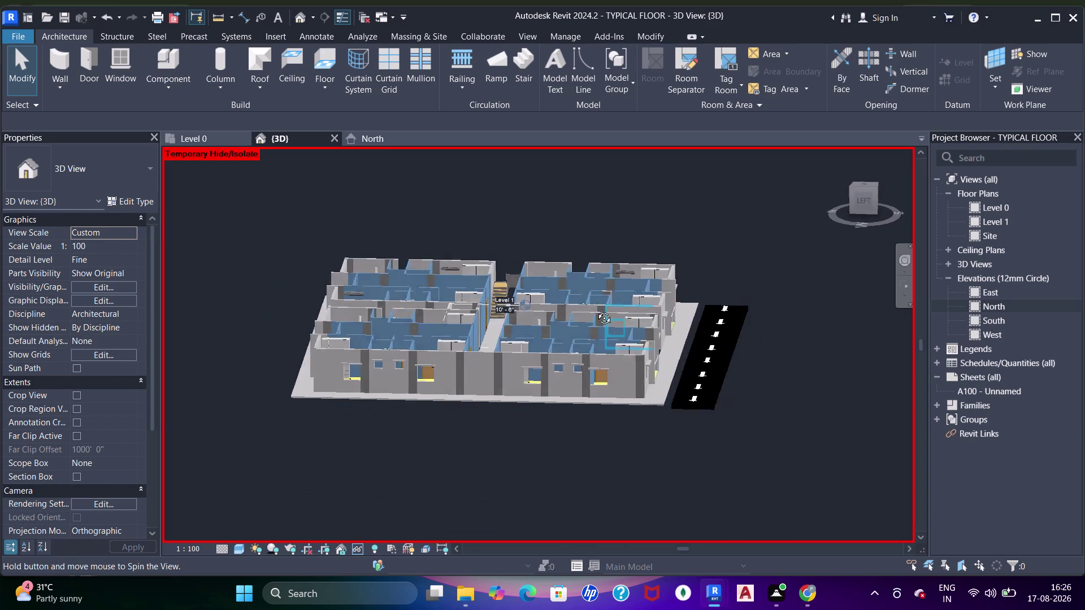
middle_drag(612, 310, 450, 327)
scroll(up, 3)
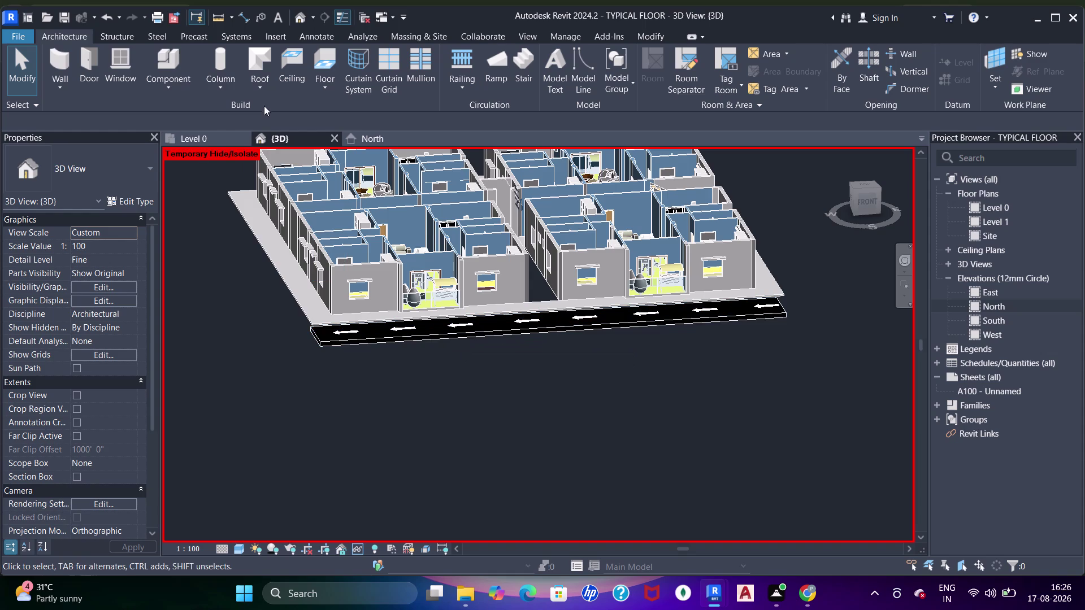
click(199, 133)
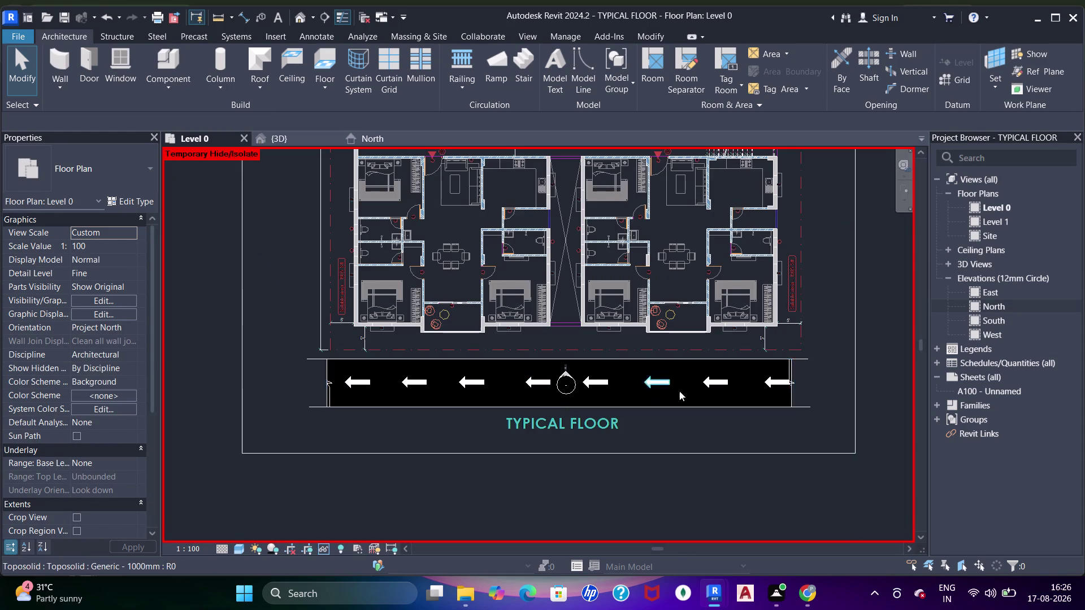
Select the road toposolid in plan, apply the HH shortcut, and pan along the road.
click(456, 407)
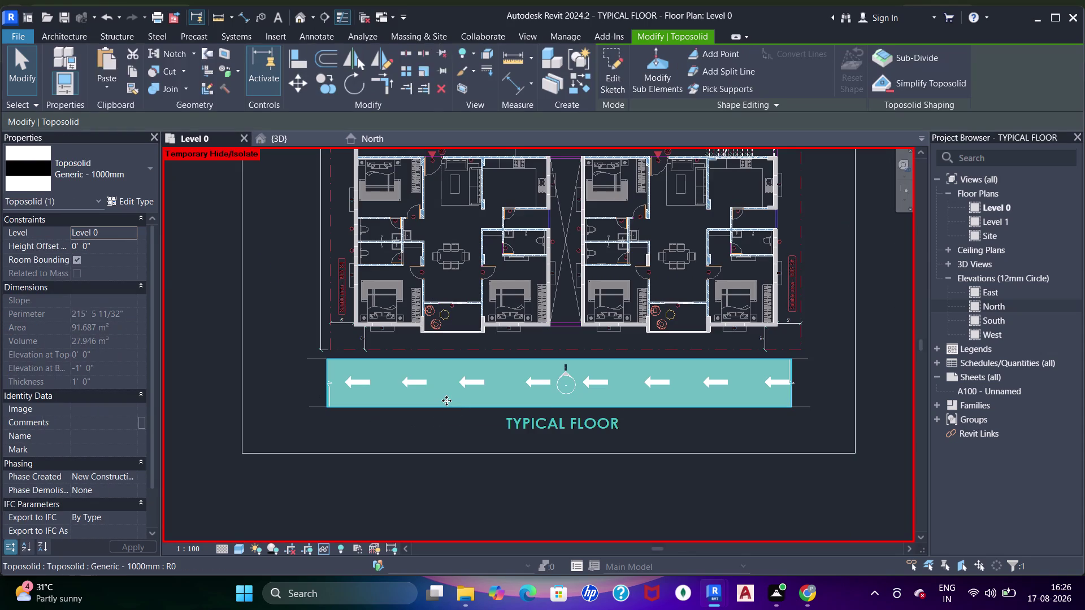
text(hh)
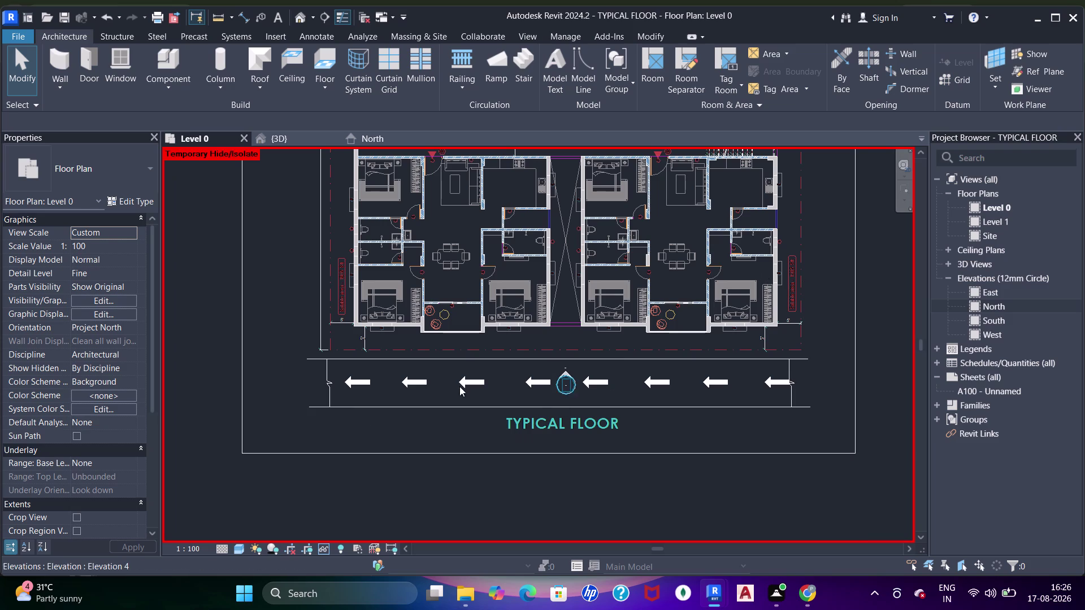
scroll(up, 3)
scroll(down, 3)
middle_drag(453, 336, 458, 341)
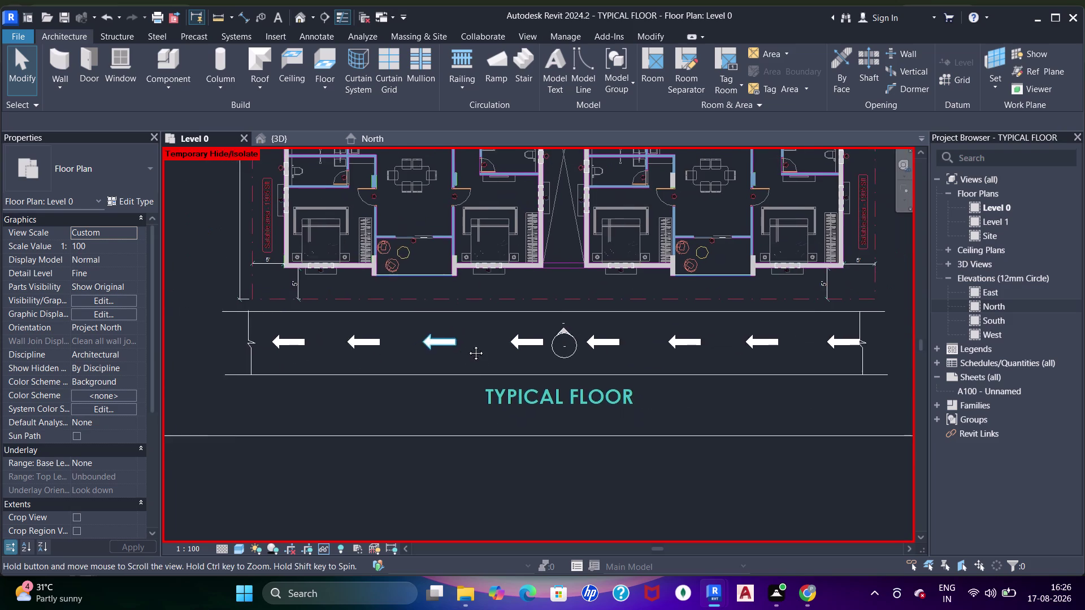
middle_drag(458, 341, 483, 354)
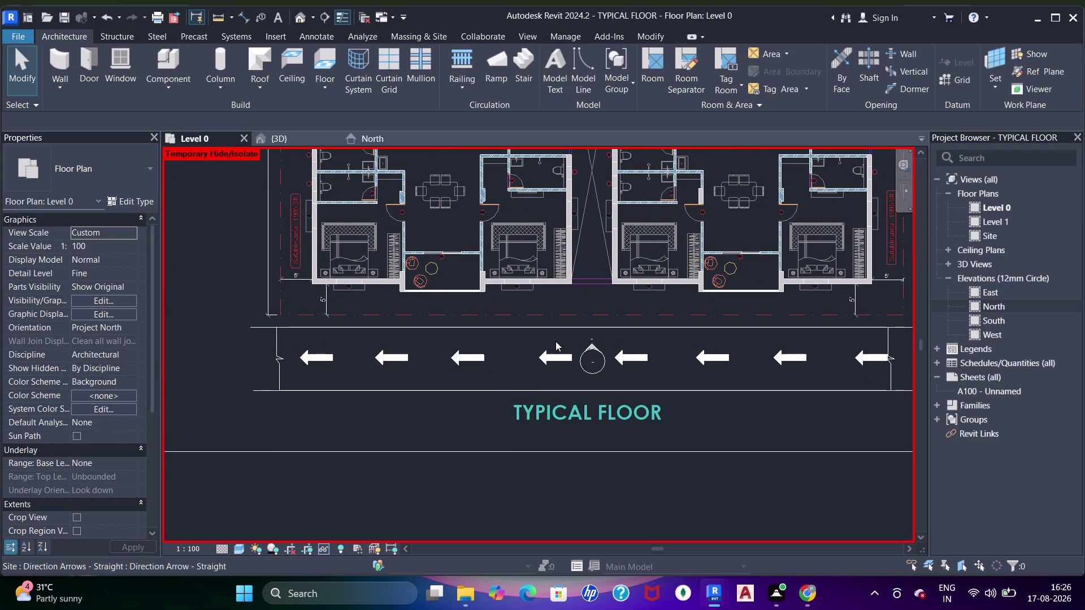
Delete the road toposolid beside the floor in the 3D view.
click(282, 142)
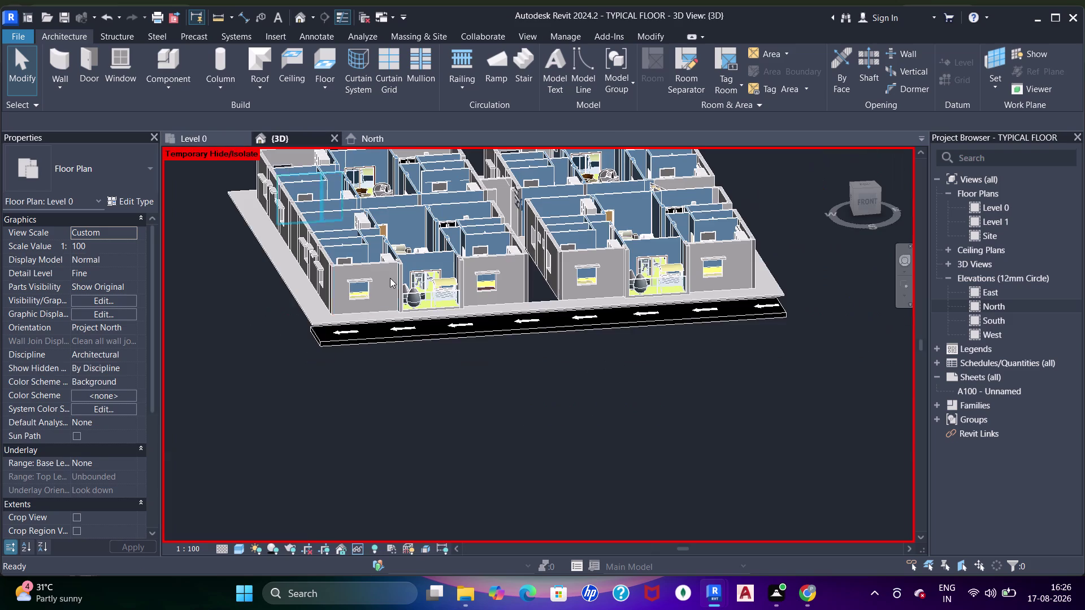
drag(333, 358, 288, 328)
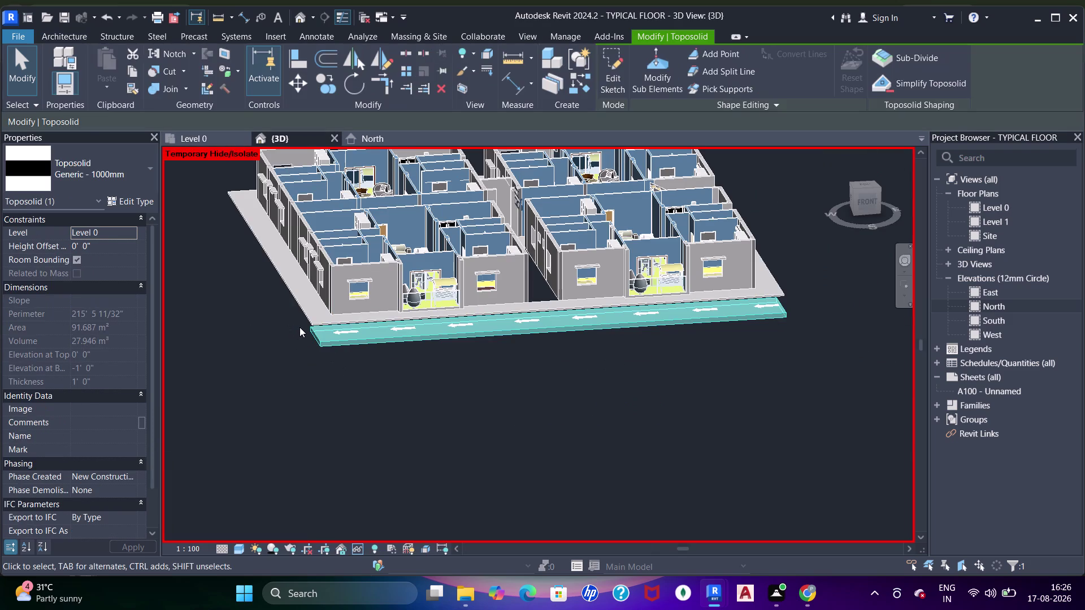
key(Delete)
scroll(down, 3)
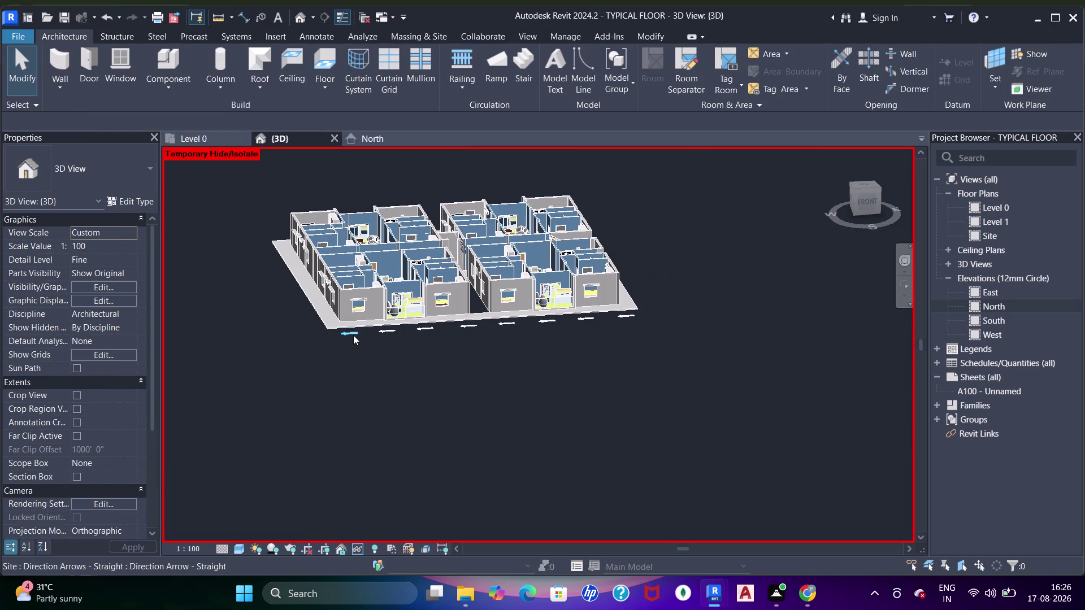
Select all direction arrows visible in view and delete them.
click(353, 334)
right_click(352, 334)
click(409, 338)
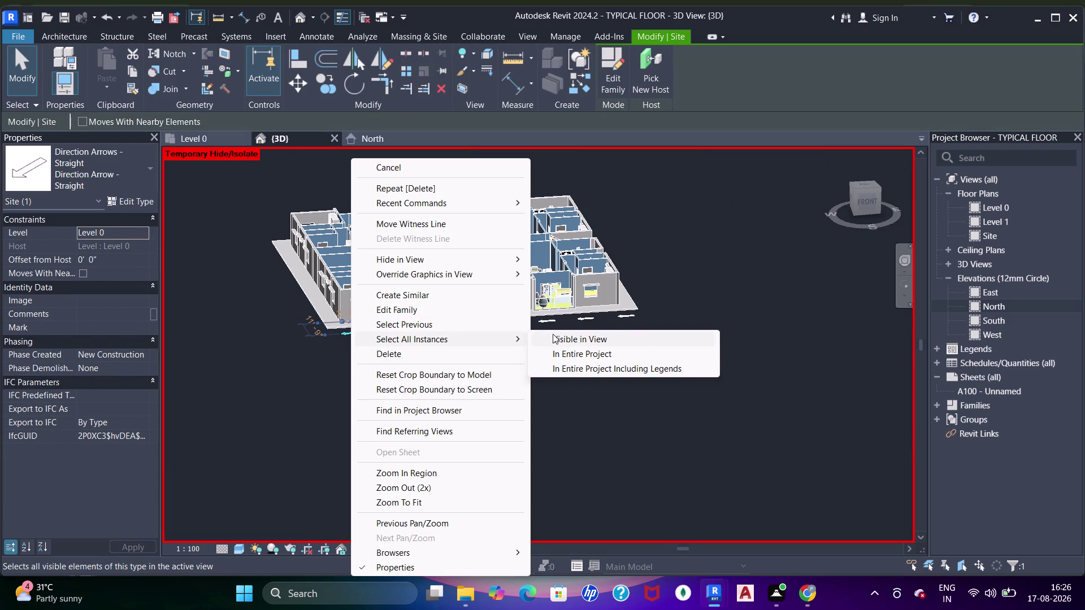
click(553, 335)
key(Delete)
middle_drag(505, 354, 505, 380)
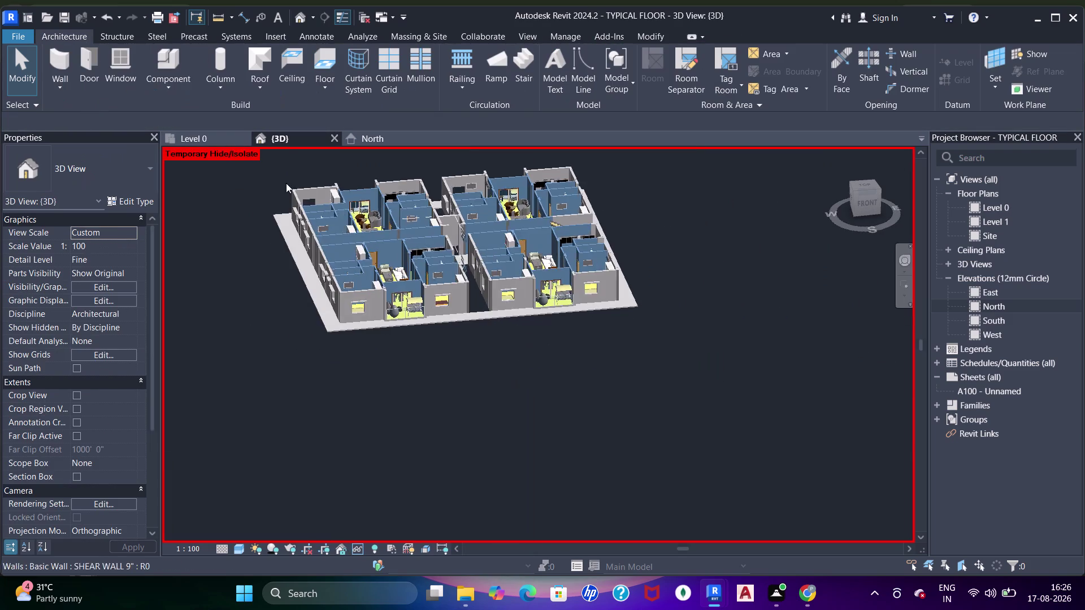
click(202, 138)
Pan across Level 0 to confirm the strip below the floor has no road or arrows.
middle_drag(542, 309, 497, 320)
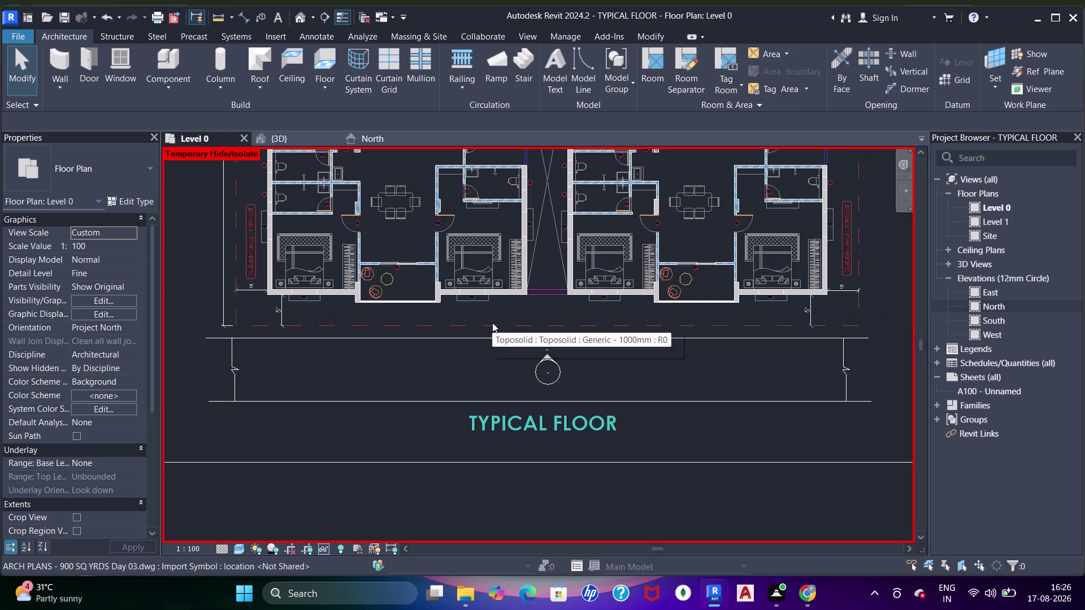
middle_drag(651, 361, 650, 362)
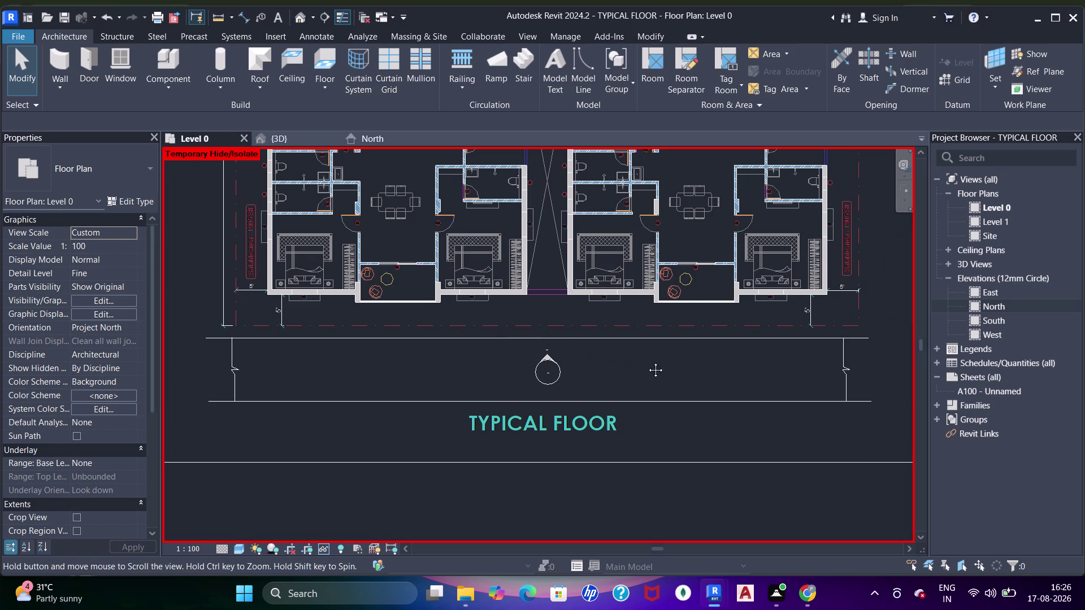
middle_drag(650, 361, 638, 360)
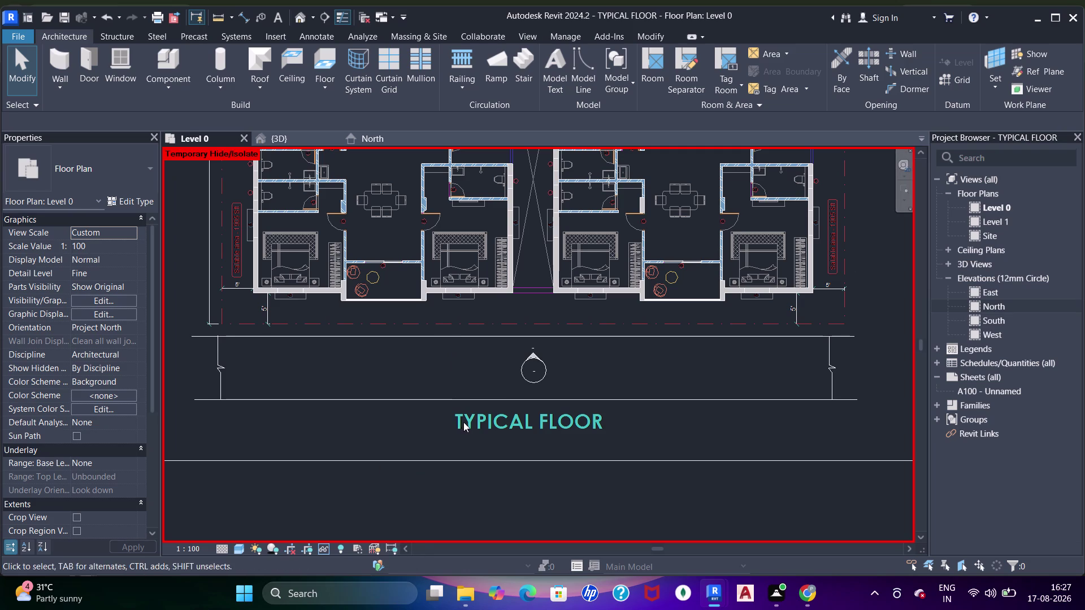
middle_drag(426, 353, 427, 334)
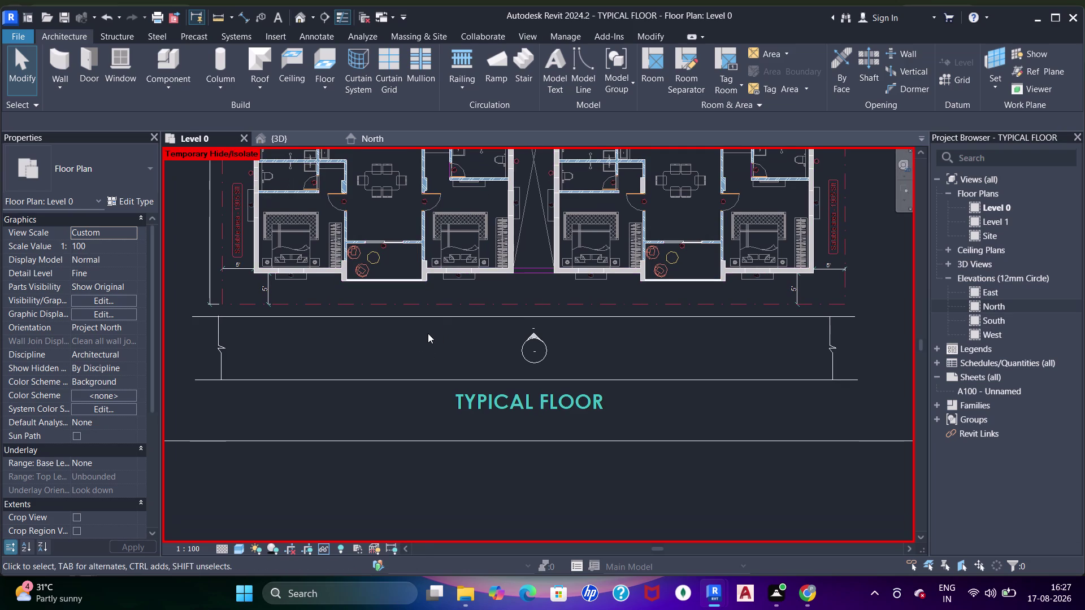